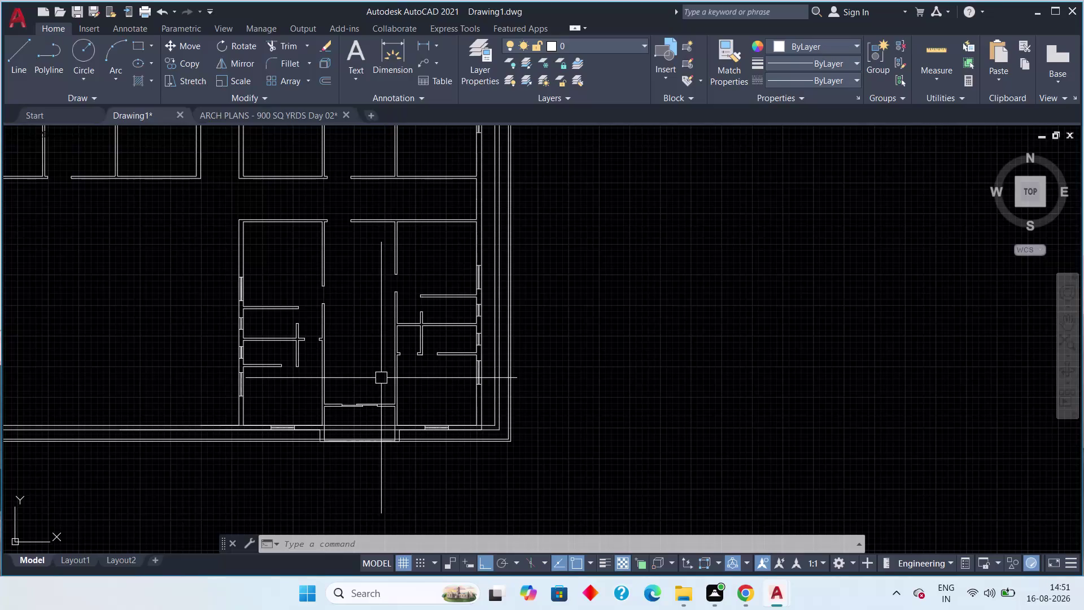
Zoom to the lower apartment walls and erase a horizontal wall line.
scroll(up, 3)
middle_drag(267, 416, 322, 389)
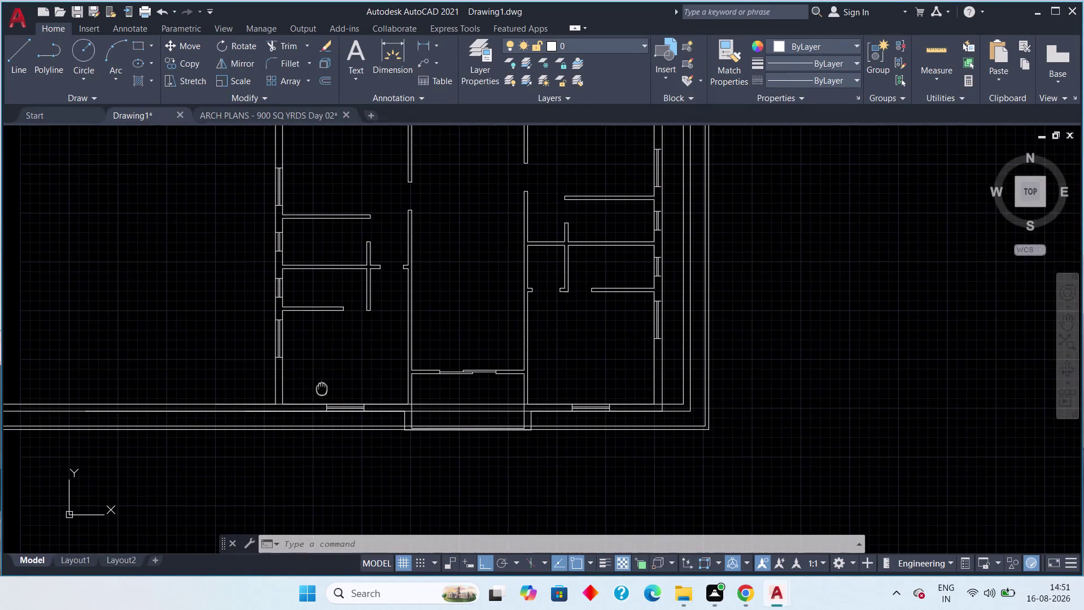
scroll(up, 3)
middle_drag(339, 421, 358, 375)
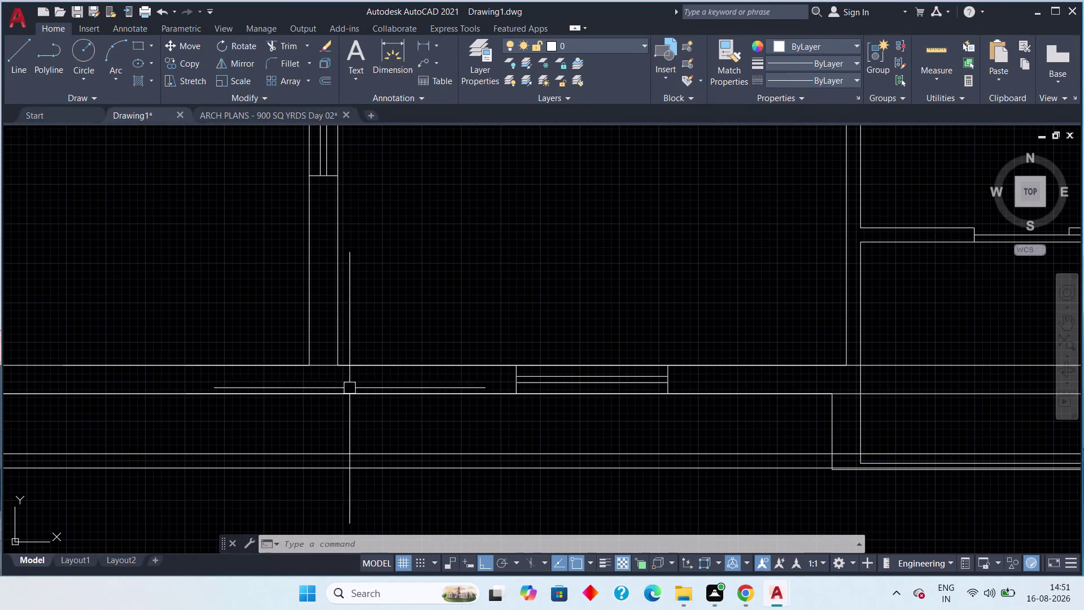
click(347, 400)
click(351, 394)
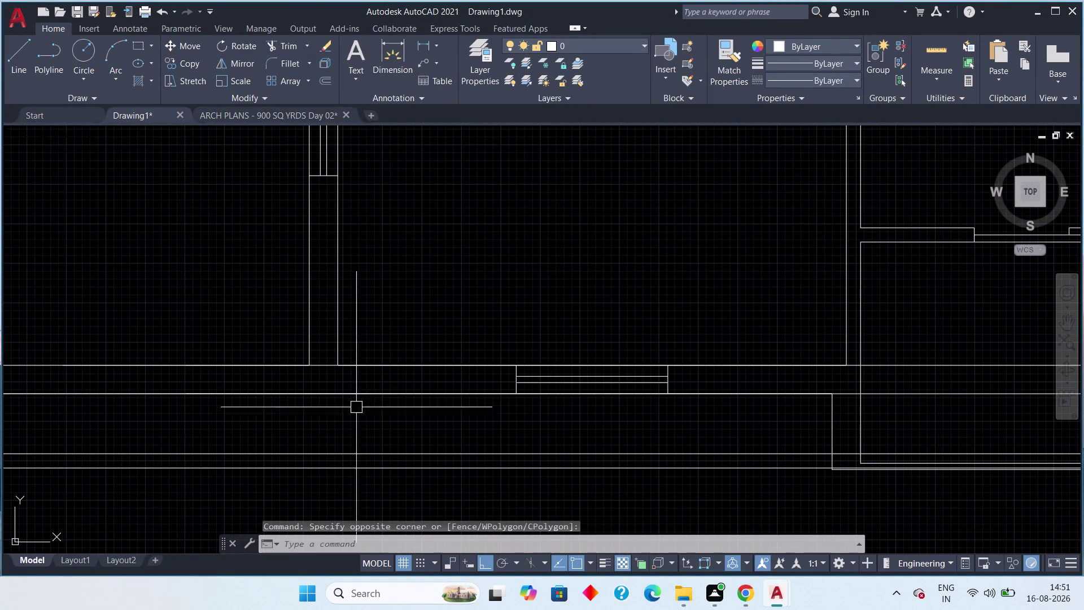
key(Escape)
click(375, 396)
scroll(down, 3)
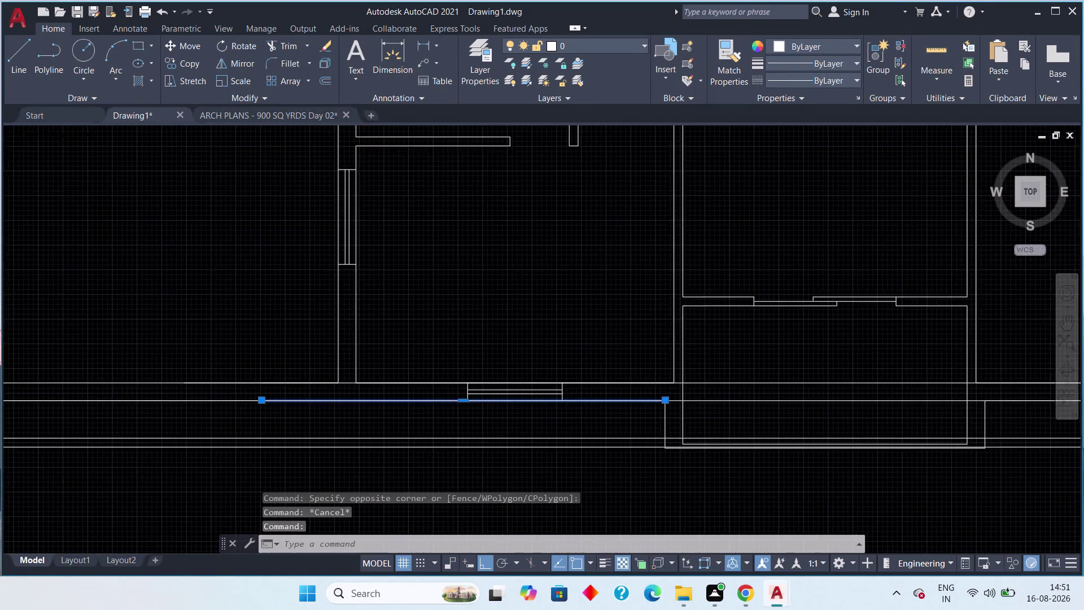
key(Delete)
Erase two more wall lines along the bottom of the plan.
scroll(up, 3)
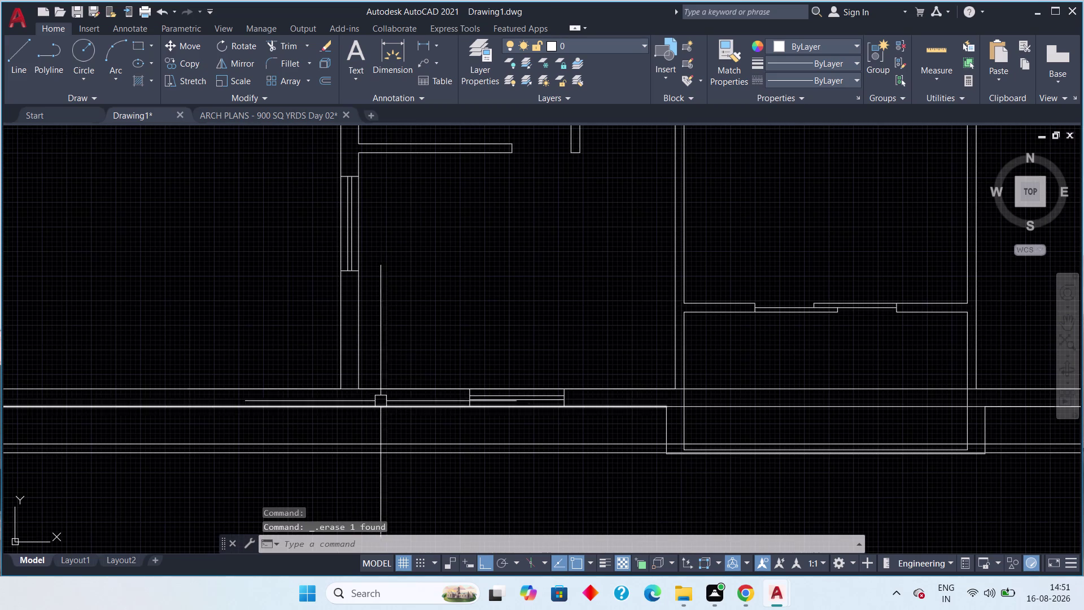
click(391, 390)
key(Delete)
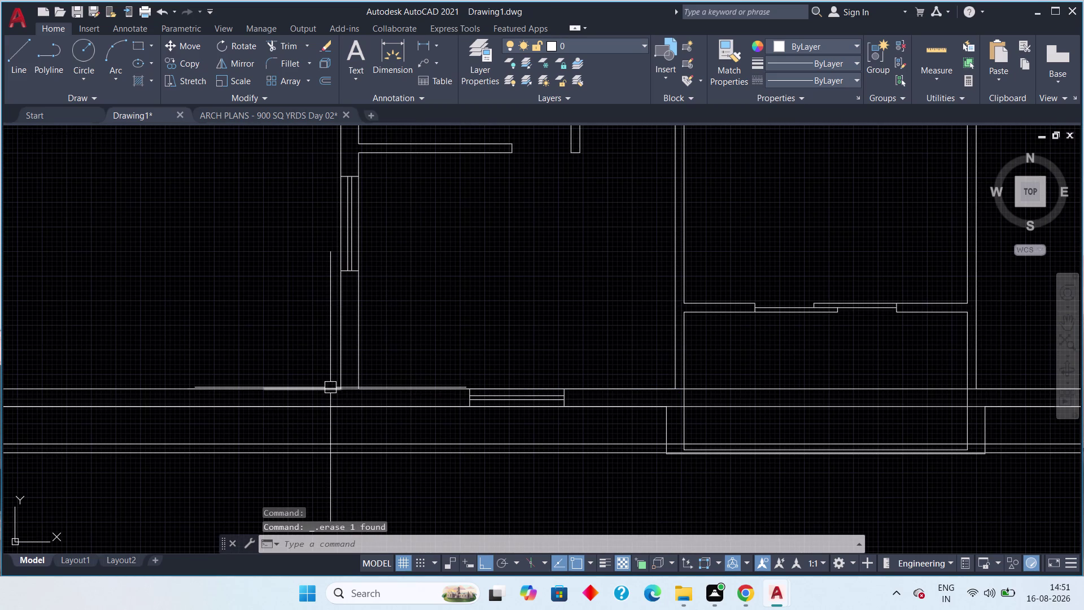
click(330, 387)
key(Delete)
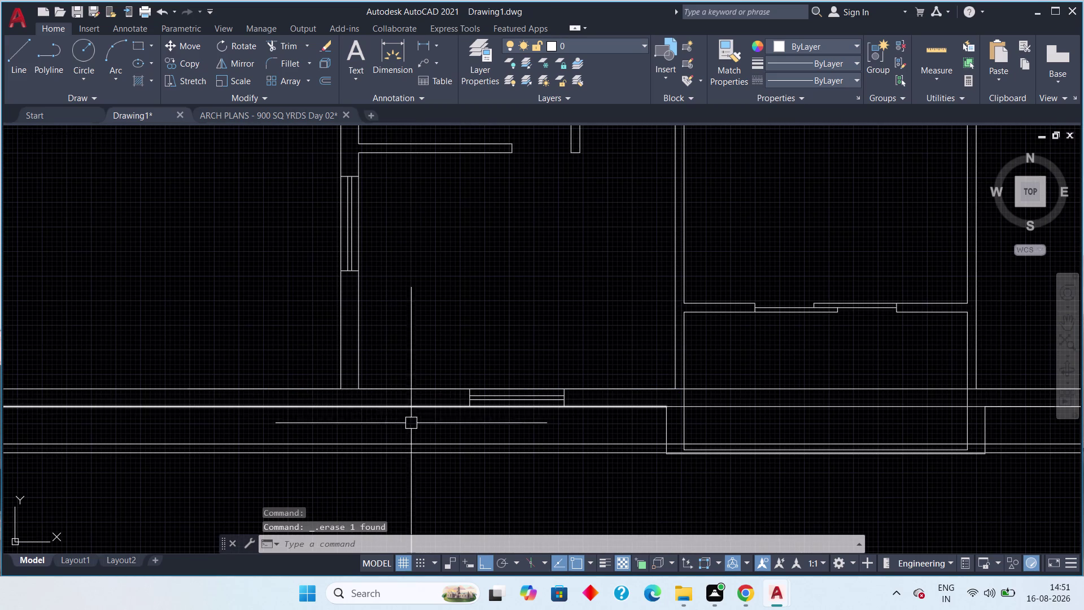
At the entrance recess, erase the long outer wall line, then undo the erasure.
middle_drag(823, 413, 715, 424)
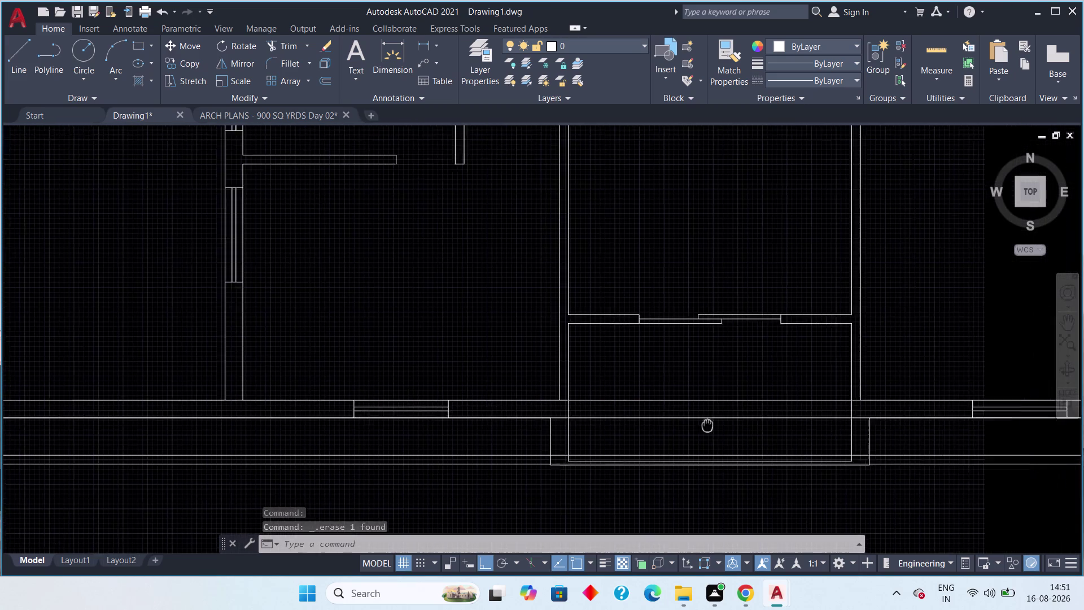
middle_drag(715, 425, 607, 417)
click(603, 409)
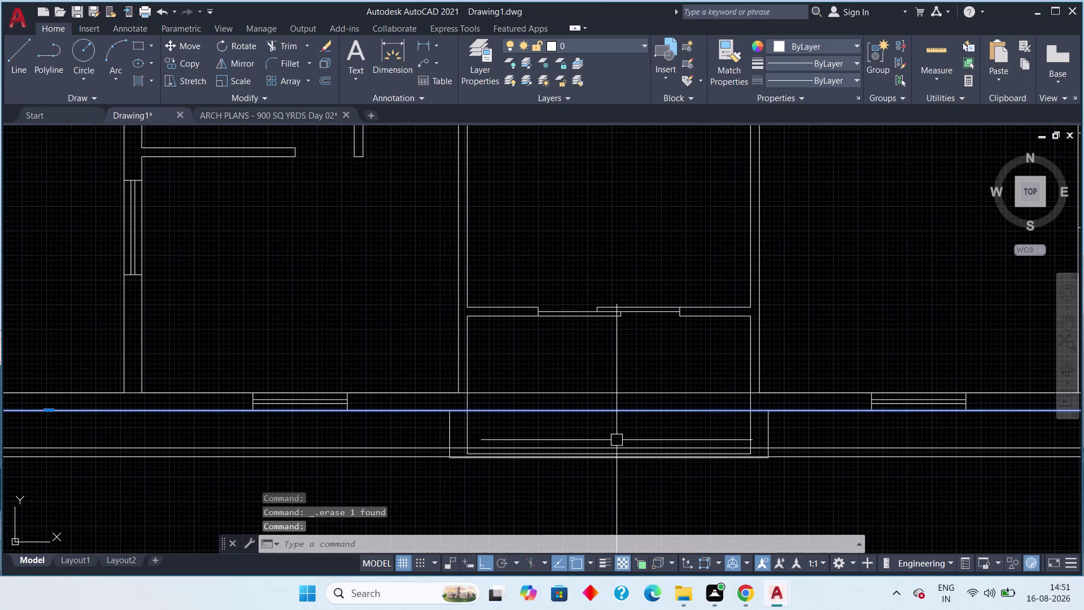
key(Delete)
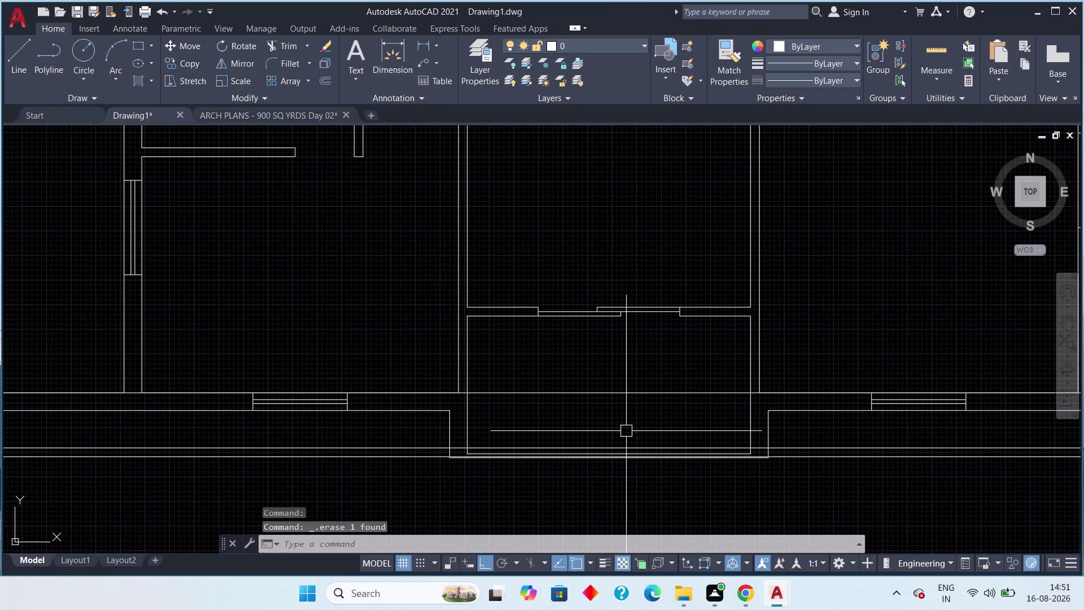
key(ctrl+z)
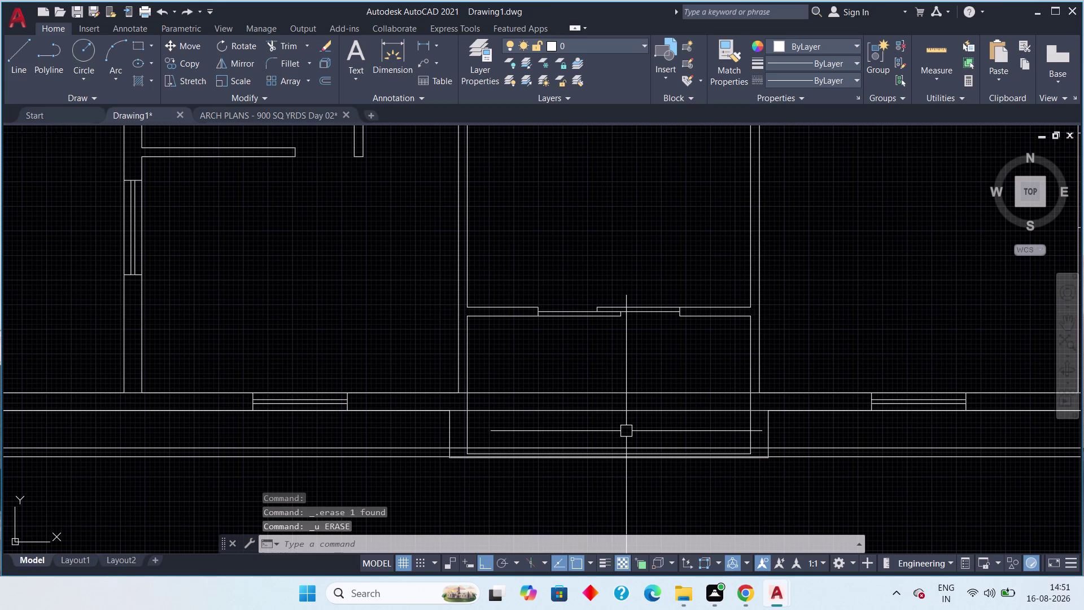
key(Escape)
key(Escape)
Start TR (Trim) and make fence picks across the lower apartment wall corners.
text(tr)
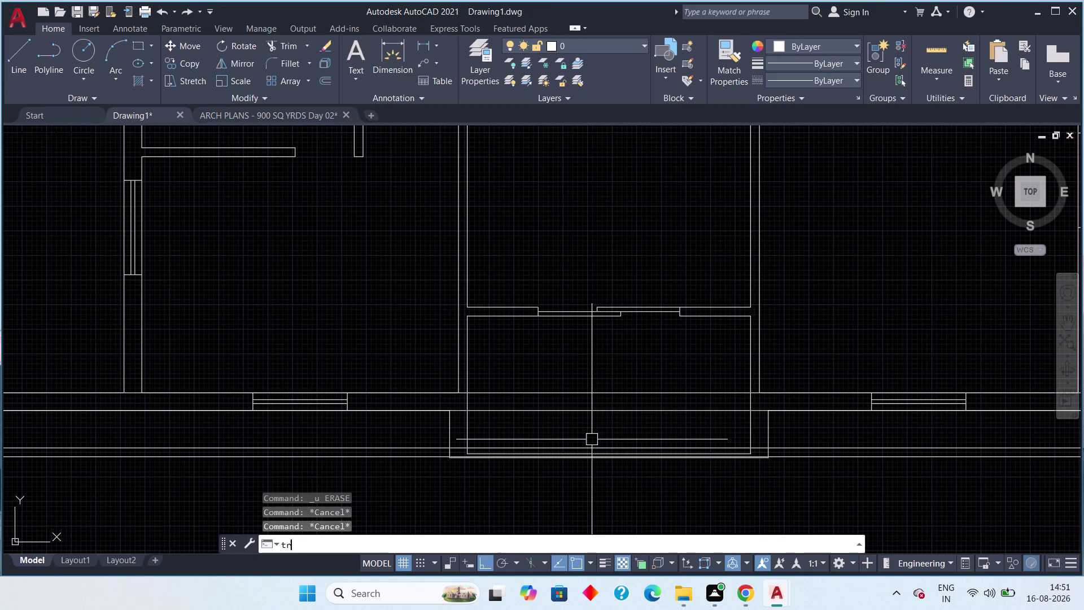
key(space)
click(590, 372)
click(584, 420)
middle_drag(552, 428, 629, 386)
scroll(up, 3)
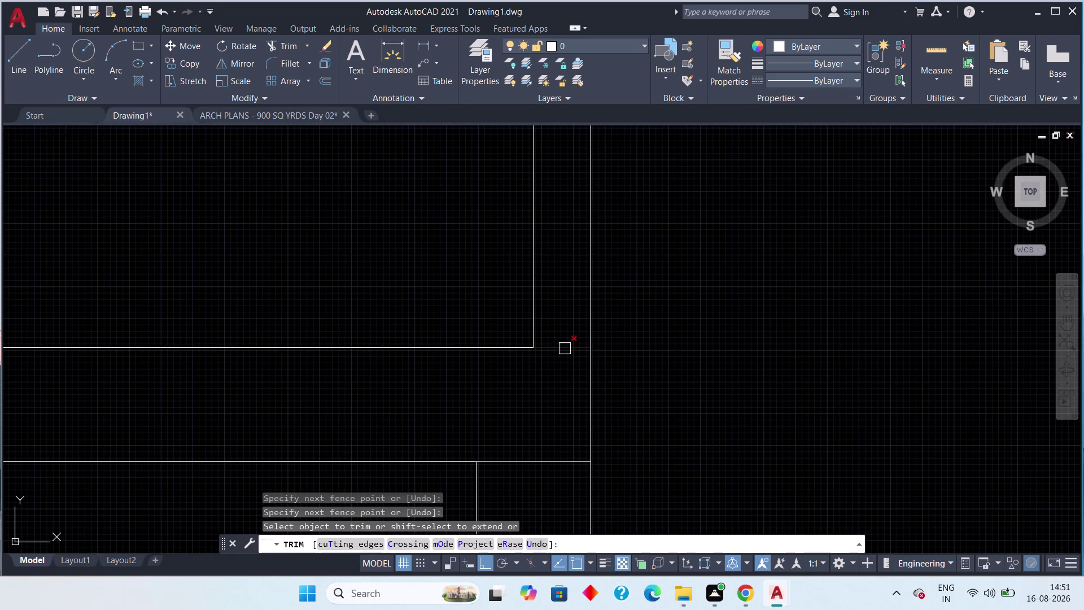
drag(564, 349, 566, 357)
click(538, 463)
scroll(down, 3)
middle_drag(621, 449, 599, 424)
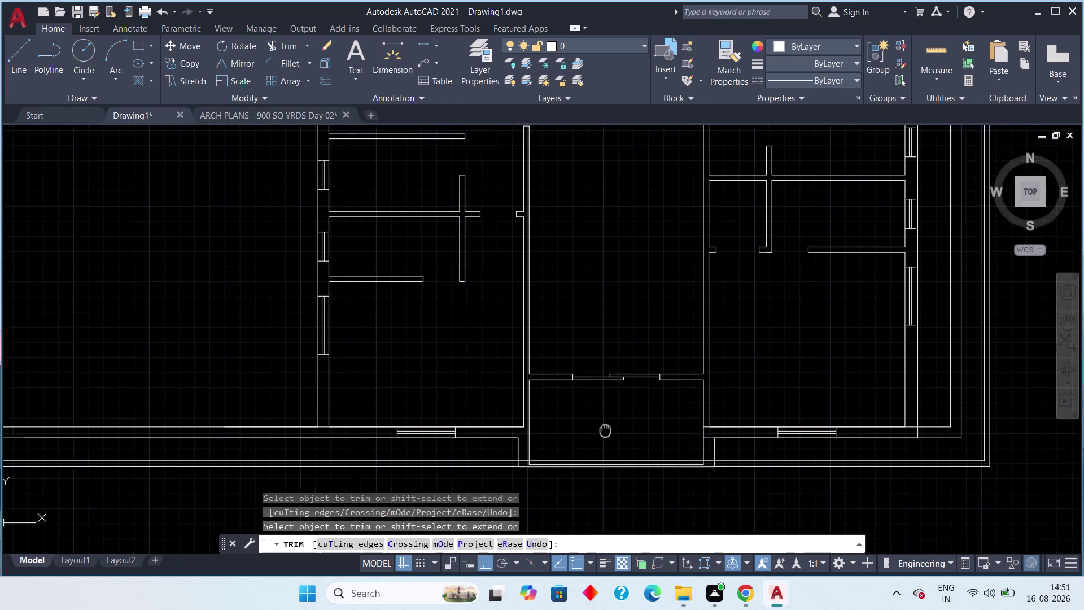
middle_drag(599, 424, 508, 348)
scroll(up, 3)
click(635, 333)
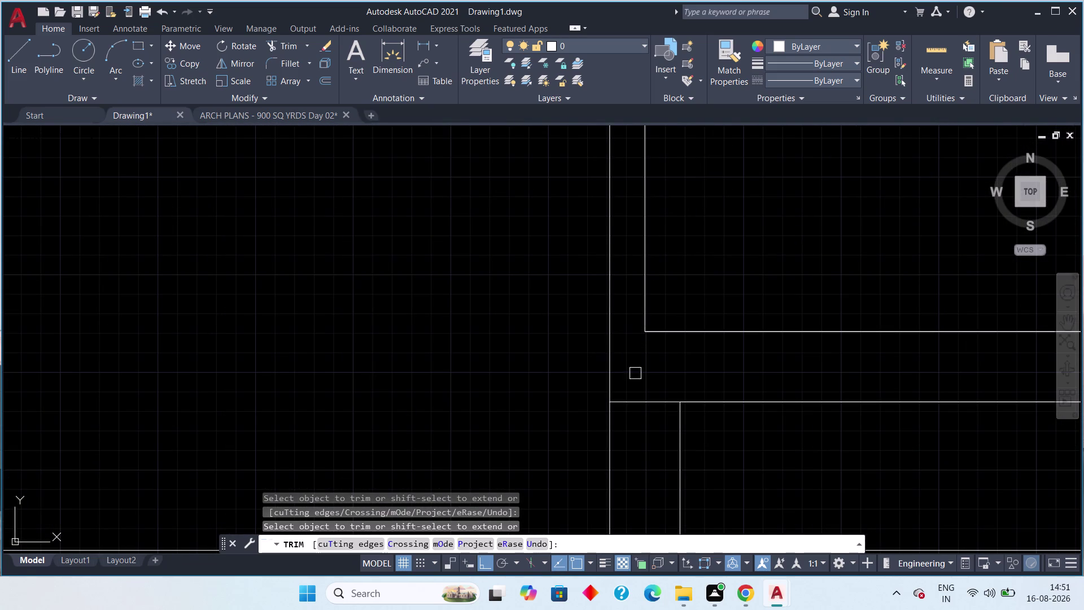
click(637, 402)
scroll(down, 3)
Zoom out over the whole floor plan outline and make one more trim pick.
middle_drag(575, 384, 576, 403)
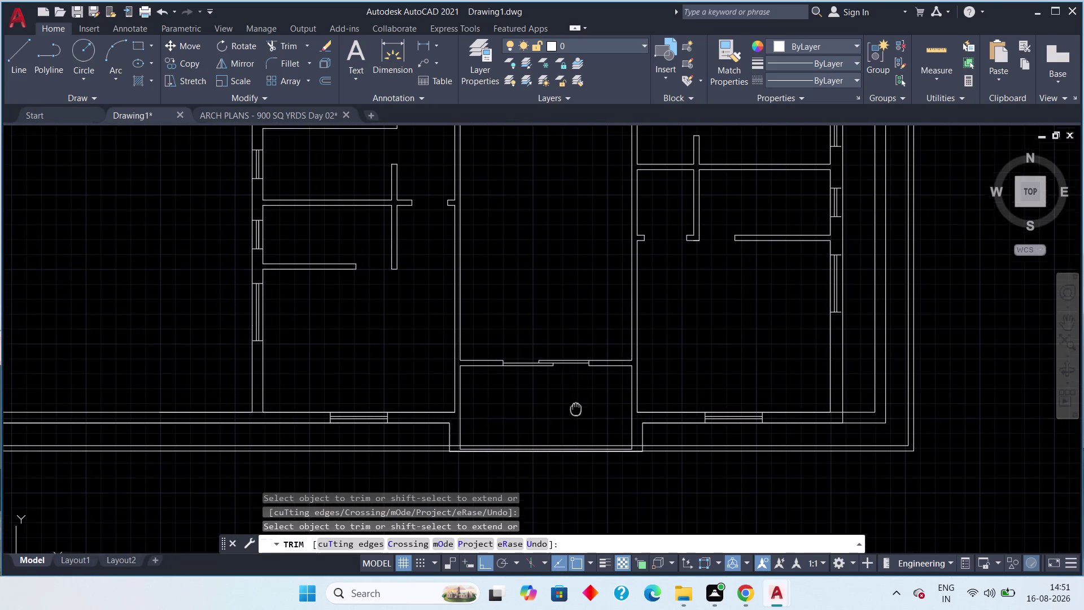
middle_drag(576, 402, 578, 421)
scroll(down, 3)
scroll(down, 3)
middle_drag(559, 246, 559, 418)
scroll(down, 3)
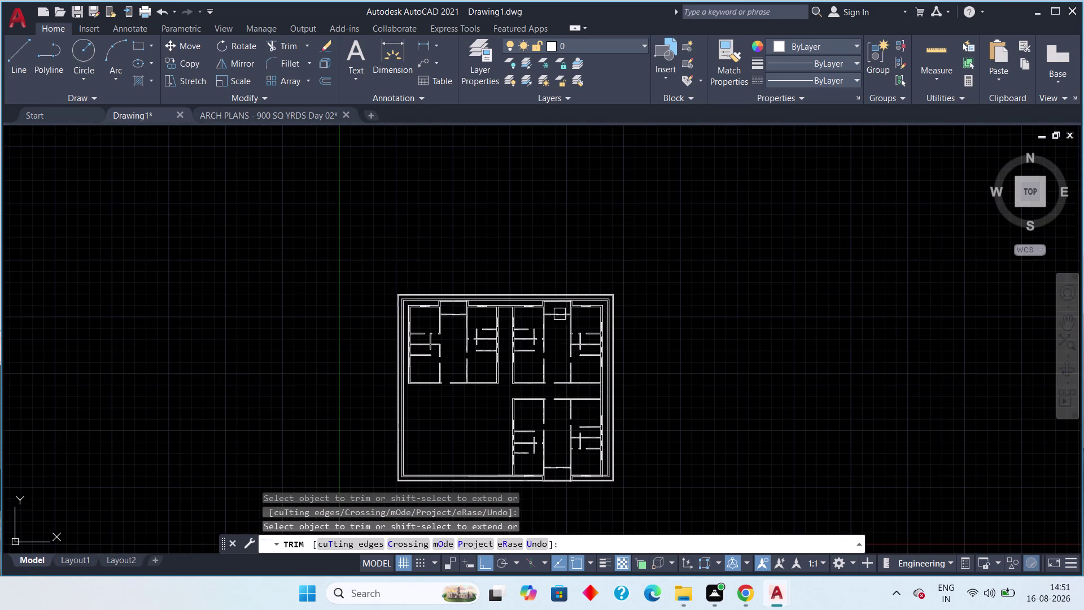
scroll(up, 3)
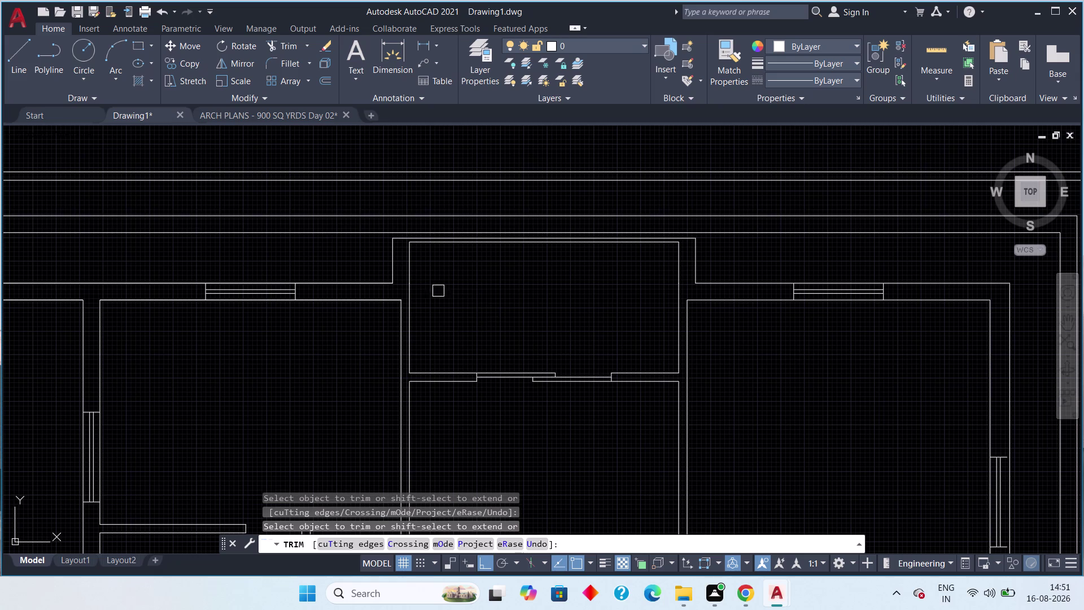
scroll(down, 3)
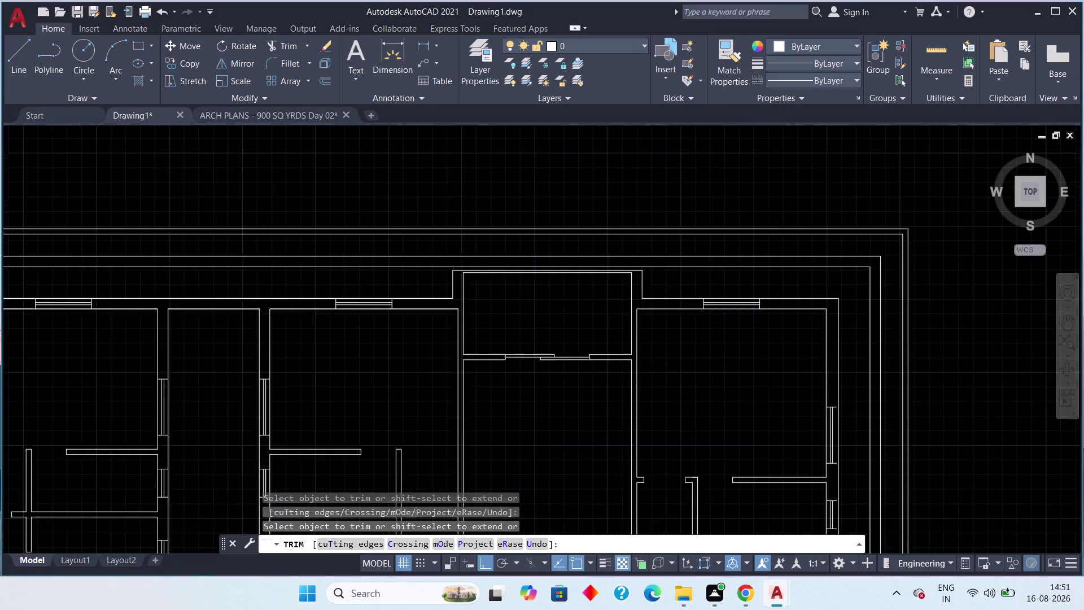
scroll(down, 3)
middle_drag(554, 398, 561, 225)
middle_drag(562, 373, 574, 372)
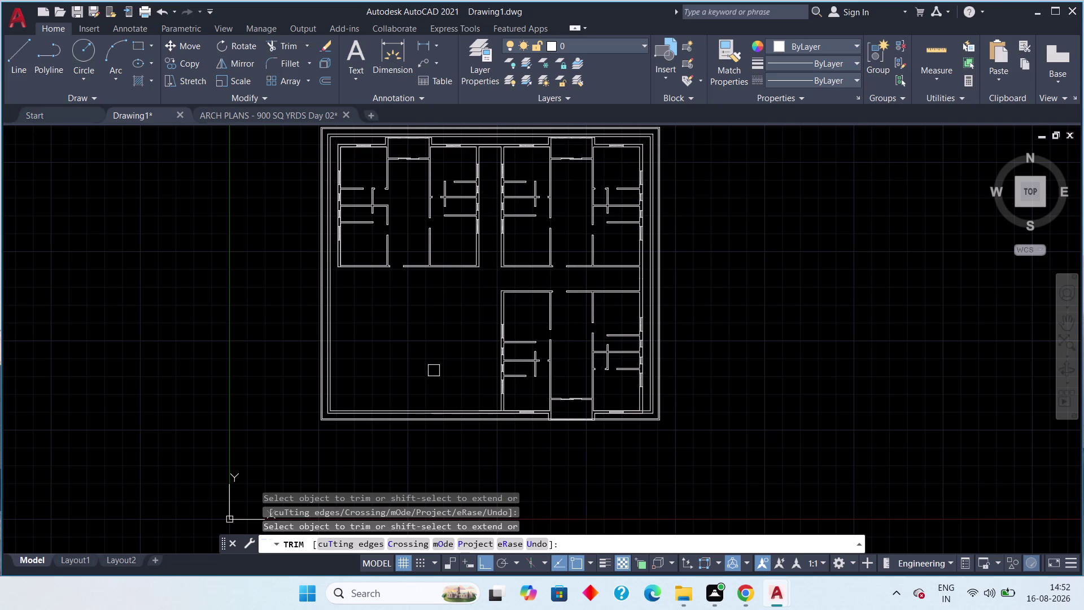
scroll(up, 3)
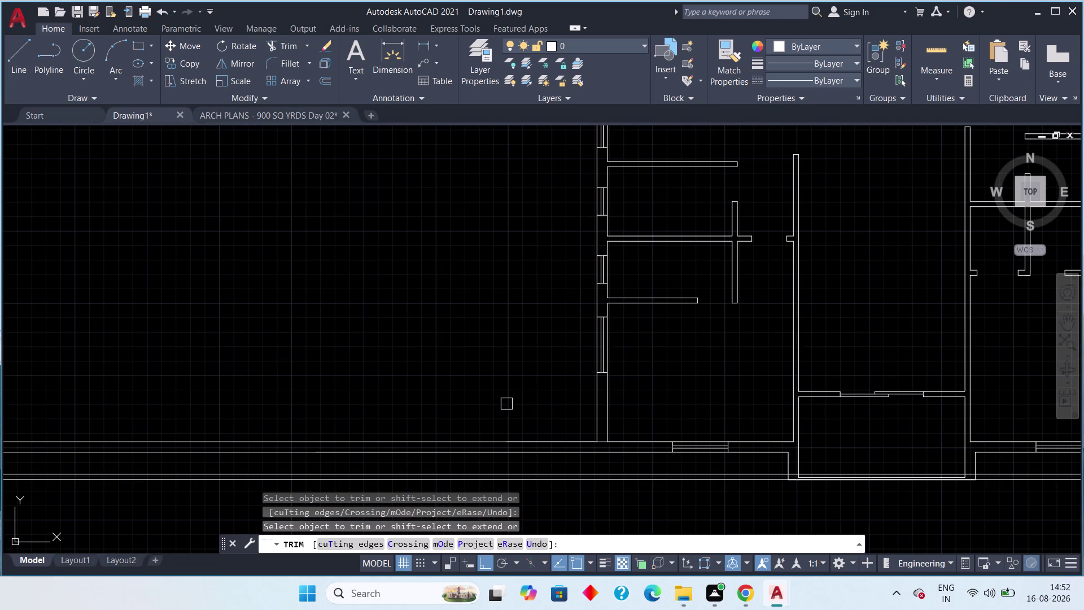
click(533, 443)
scroll(down, 3)
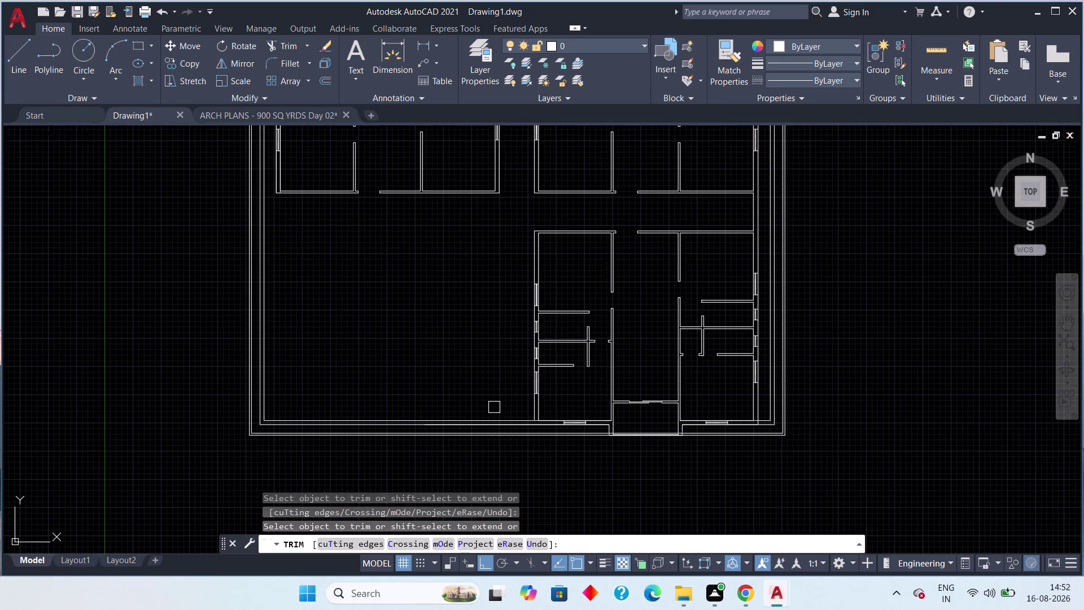
Cancel the trim with no lines cut, recenter the plan, and show ARCH PLANS.
key(Escape)
key(Escape)
middle_drag(501, 398, 551, 404)
middle_drag(561, 417, 572, 444)
scroll(down, 3)
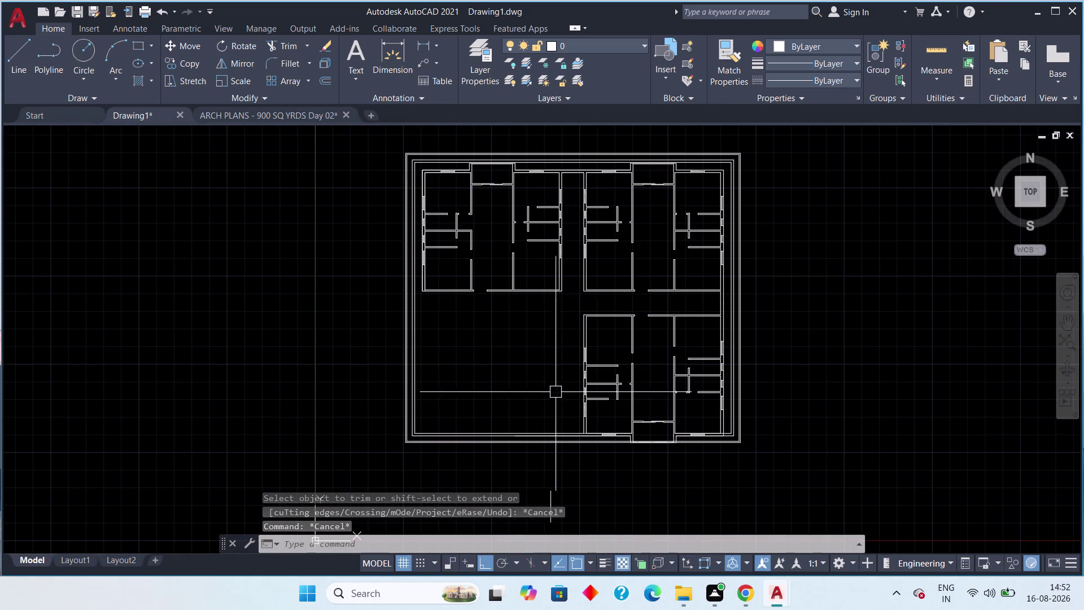
click(247, 116)
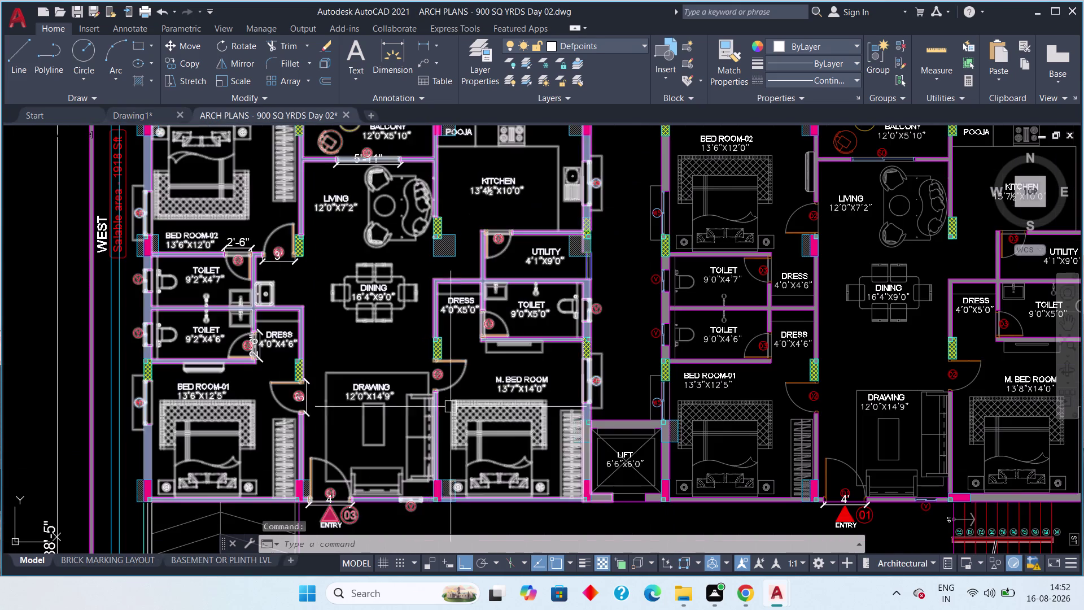
Pan the ARCH PLANS view to the ground floor main entrance, then go back to Drawing1.
scroll(down, 3)
middle_drag(492, 414, 501, 244)
middle_drag(530, 471, 536, 462)
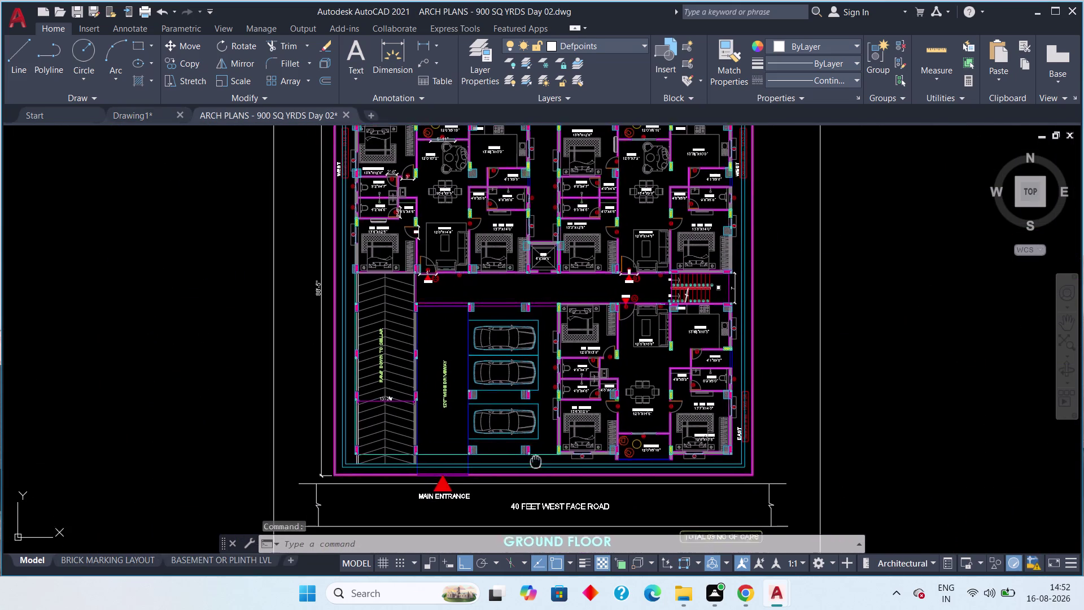
middle_drag(536, 461, 541, 431)
scroll(up, 3)
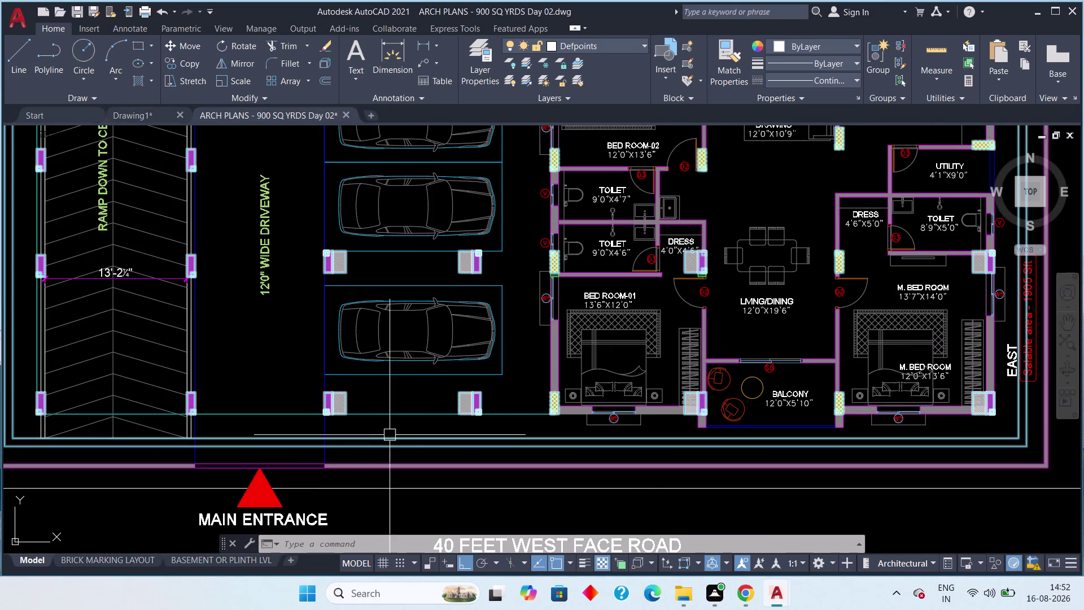
click(127, 113)
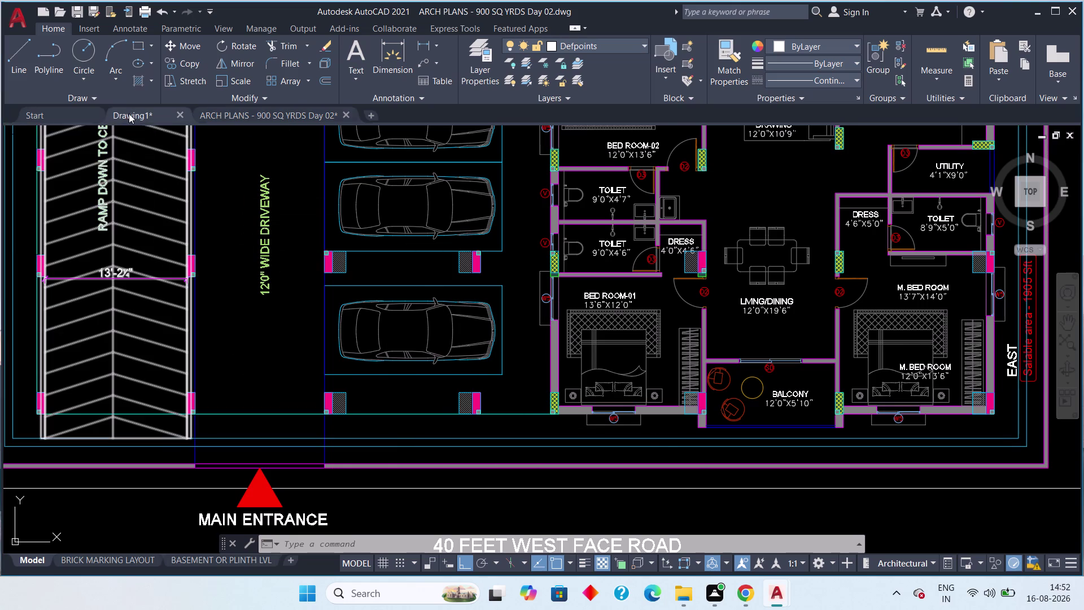
scroll(up, 3)
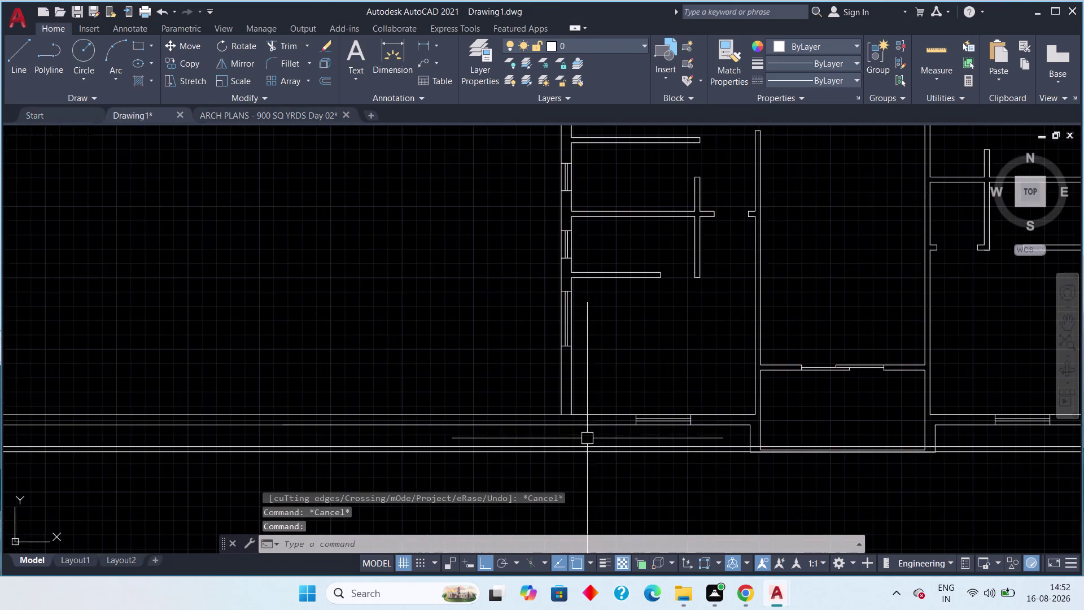
Grab a vertical wall line's end grip near the entry, then cancel the stretch.
scroll(up, 3)
click(549, 380)
click(545, 400)
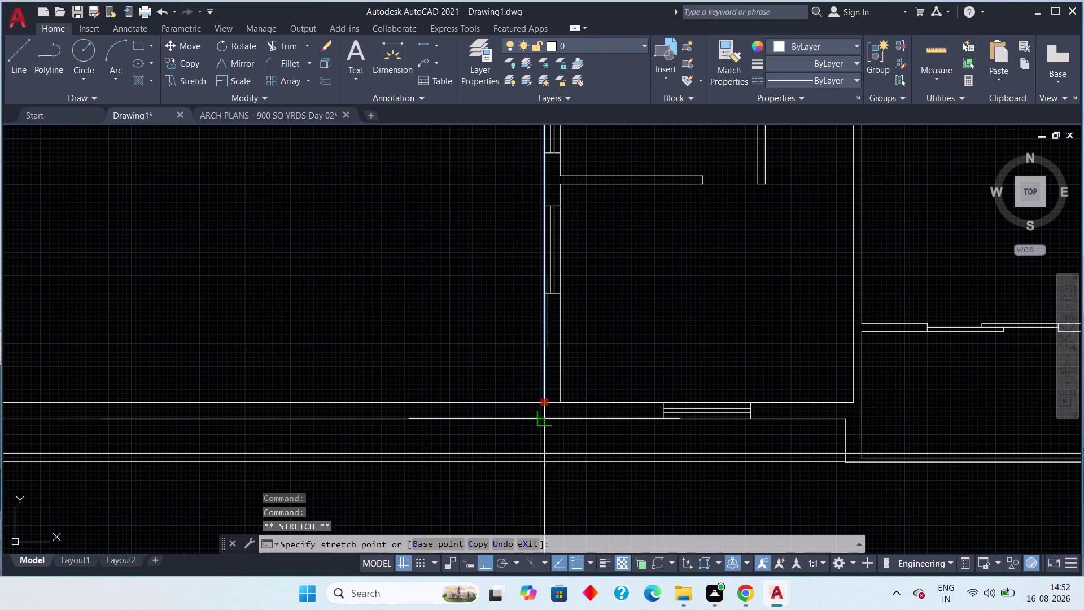
click(547, 419)
key(Escape)
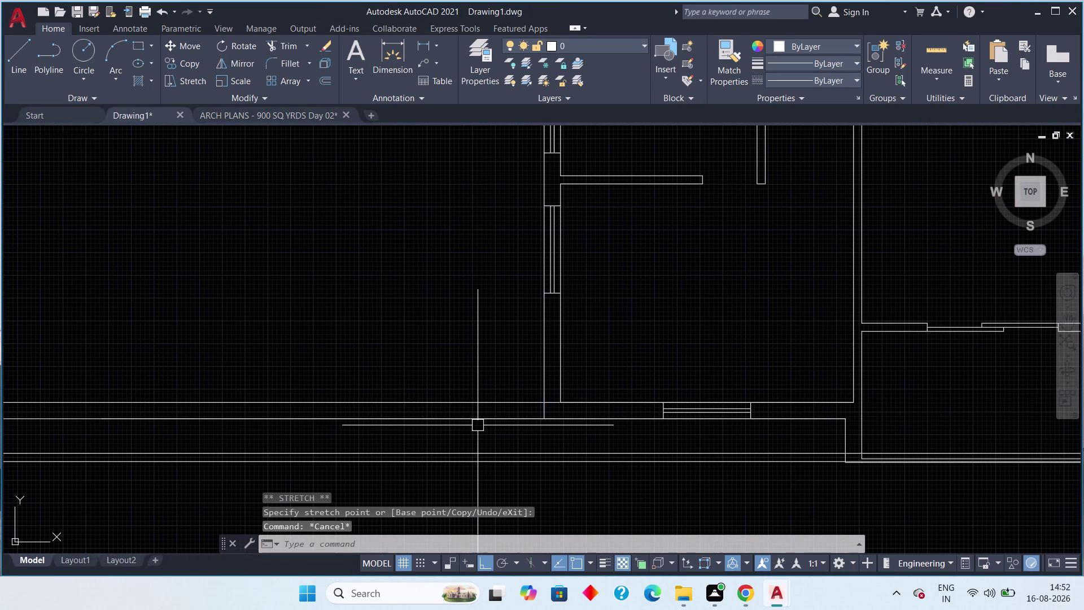
Run TR with a fence across the entry wall lines, then cancel the trim.
key(t)
key(r)
key(space)
drag(458, 382, 458, 387)
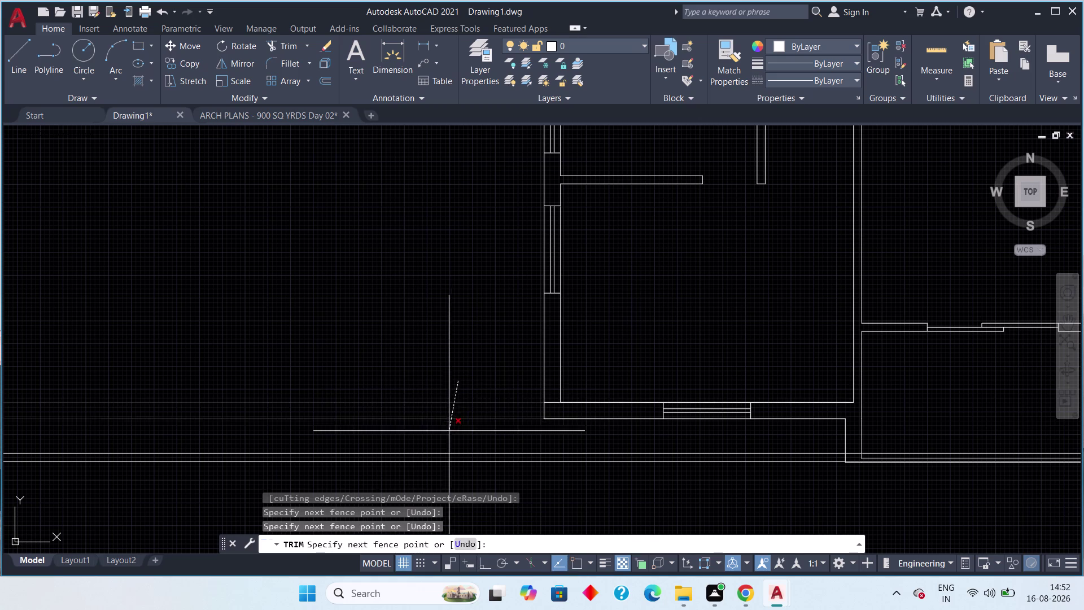
click(448, 432)
scroll(down, 3)
middle_drag(390, 367, 525, 442)
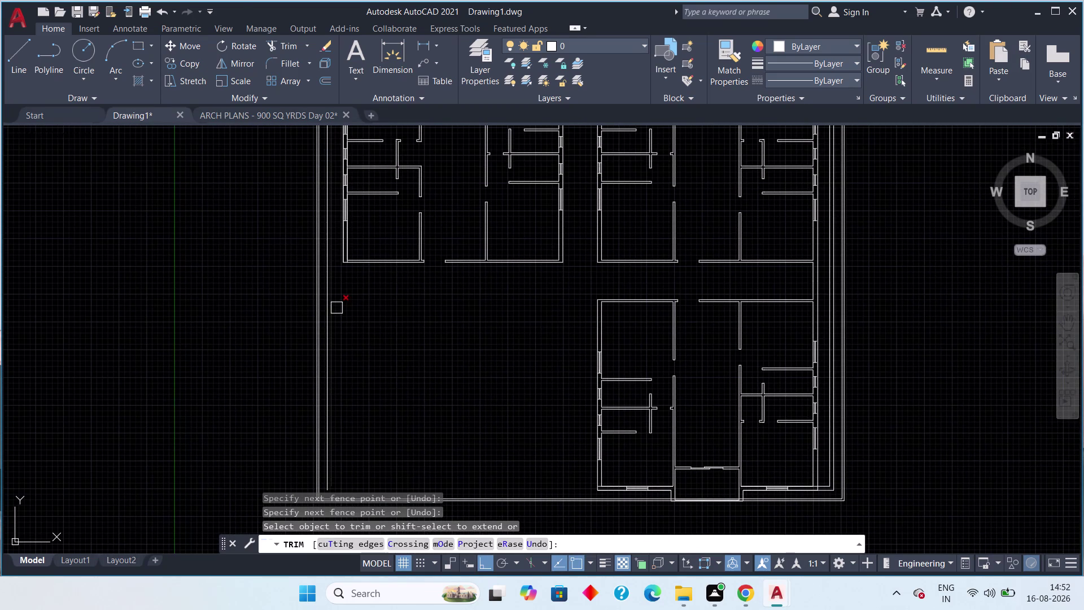
middle_drag(388, 320, 406, 429)
scroll(down, 3)
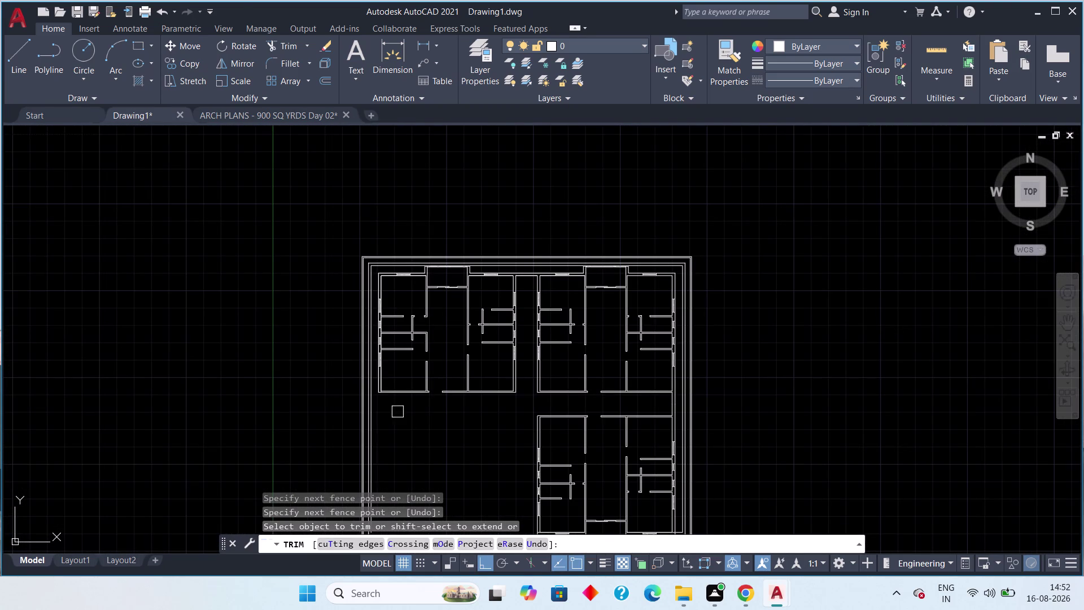
key(Escape)
key(Escape)
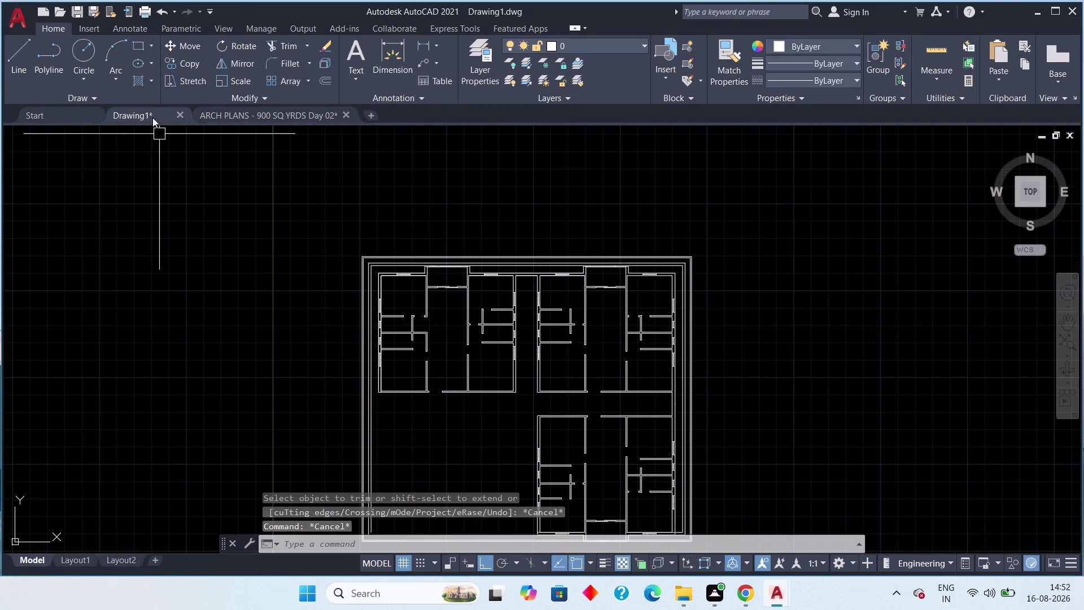
View the entry rooms on ARCH PLANS, then return to Drawing1.
click(222, 116)
scroll(down, 3)
middle_drag(165, 287, 201, 357)
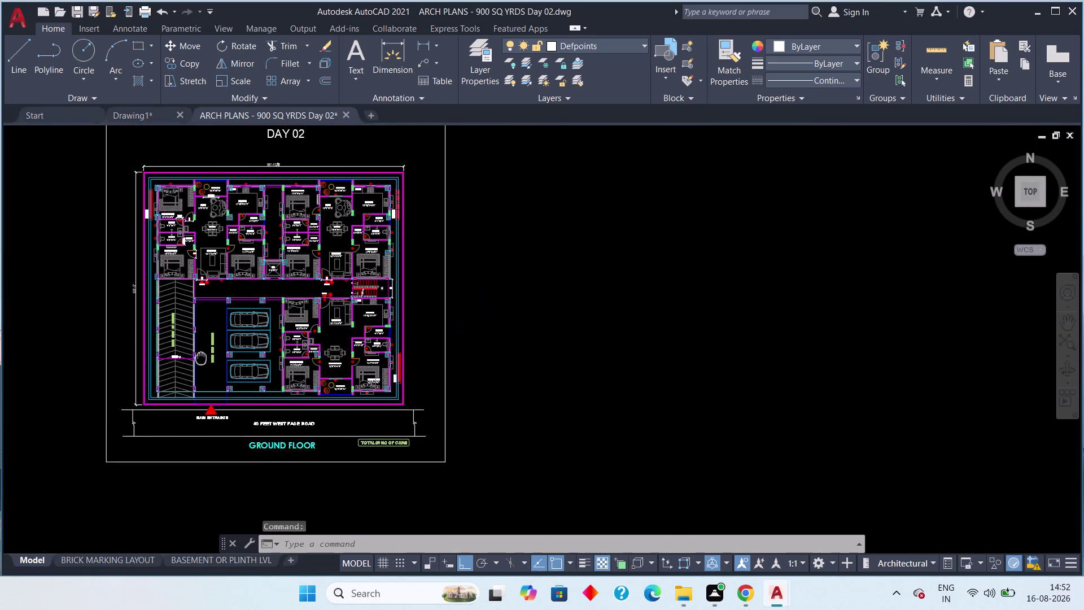
middle_drag(200, 357, 203, 362)
scroll(up, 3)
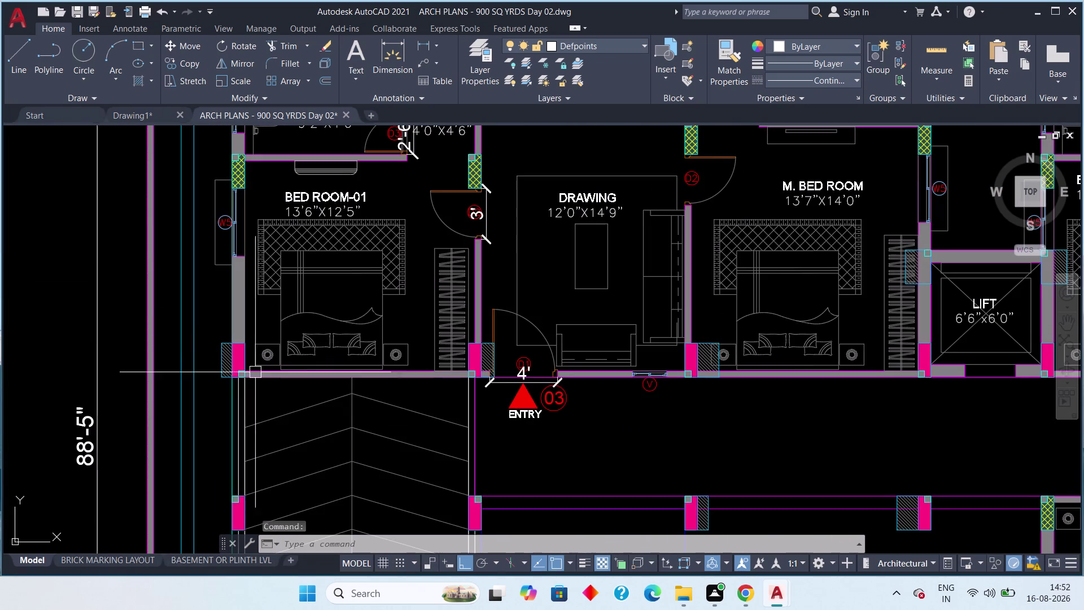
click(135, 114)
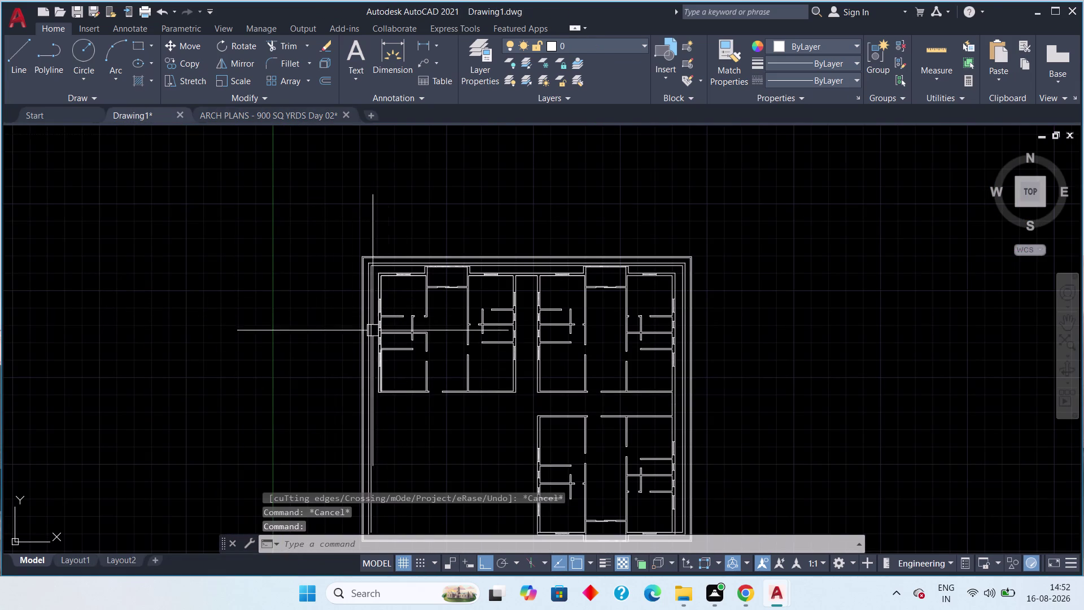
Zoom in and grab a corner wall line's grip, then cancel the stretch.
scroll(up, 3)
scroll(up, 3)
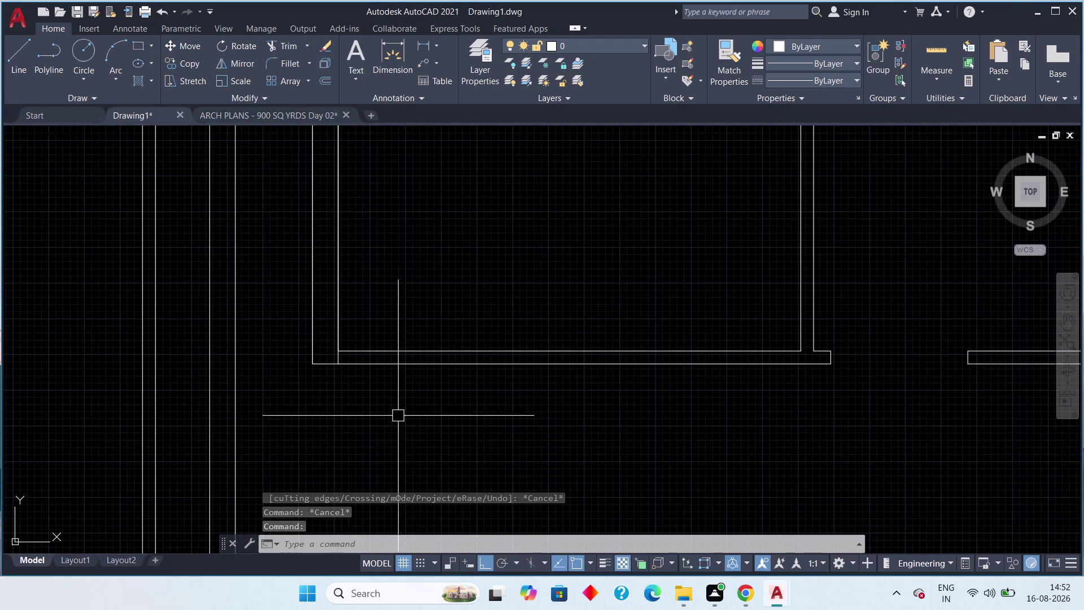
scroll(up, 3)
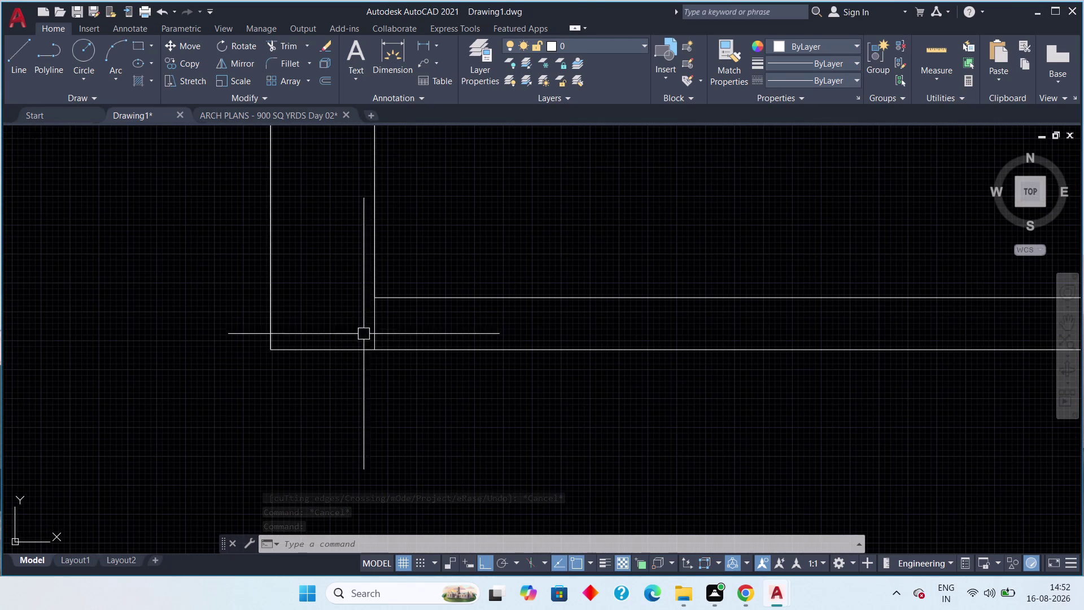
click(373, 323)
click(372, 350)
click(371, 296)
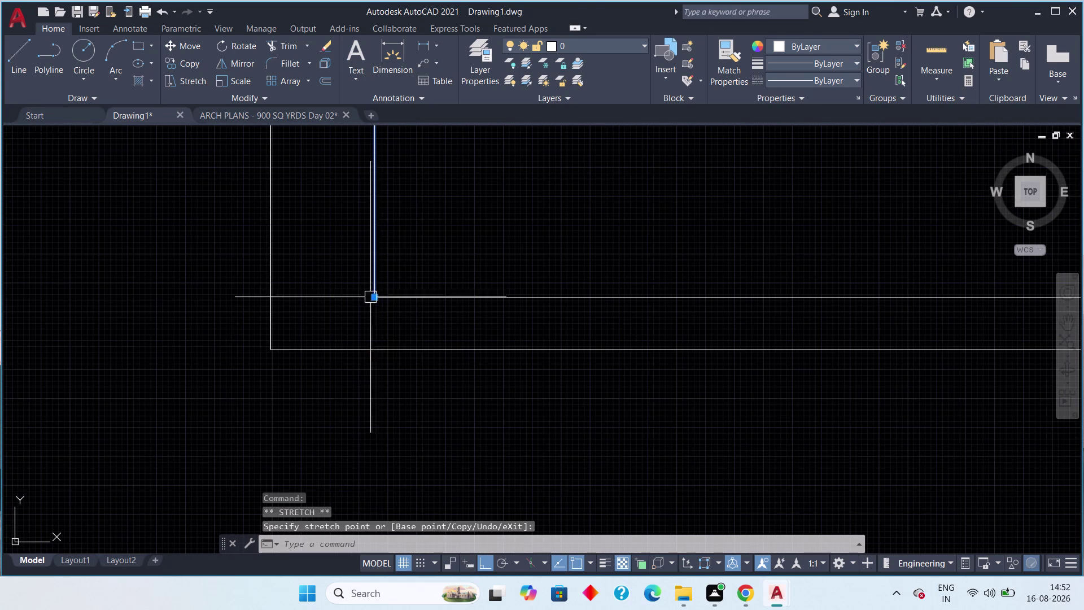
scroll(down, 3)
key(Escape)
Zoom out to the whole floor plan and switch to ARCH PLANS.
middle_drag(328, 371, 403, 348)
scroll(down, 3)
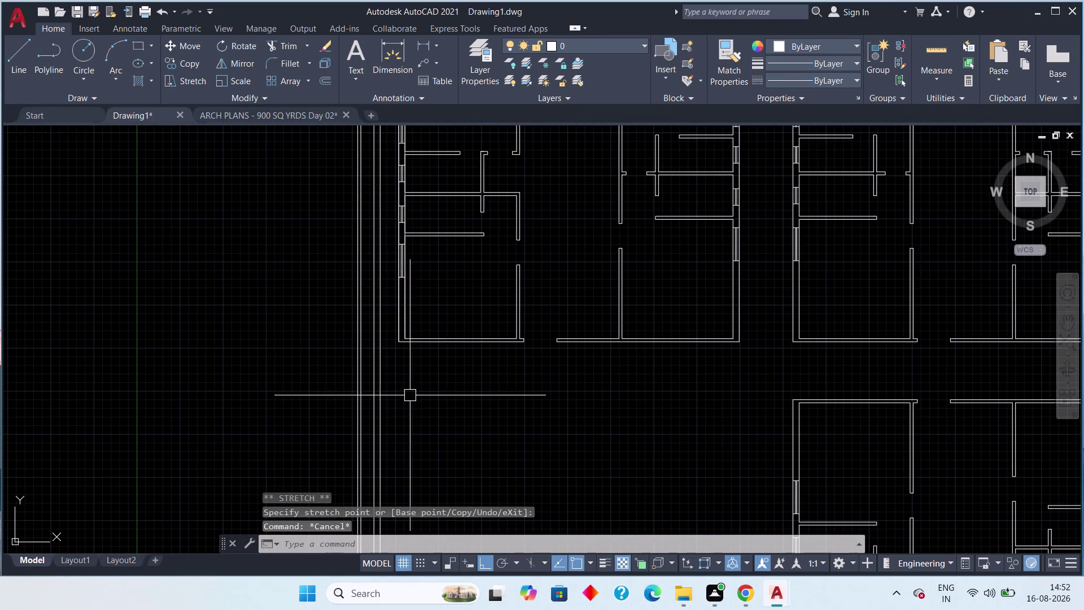
scroll(down, 3)
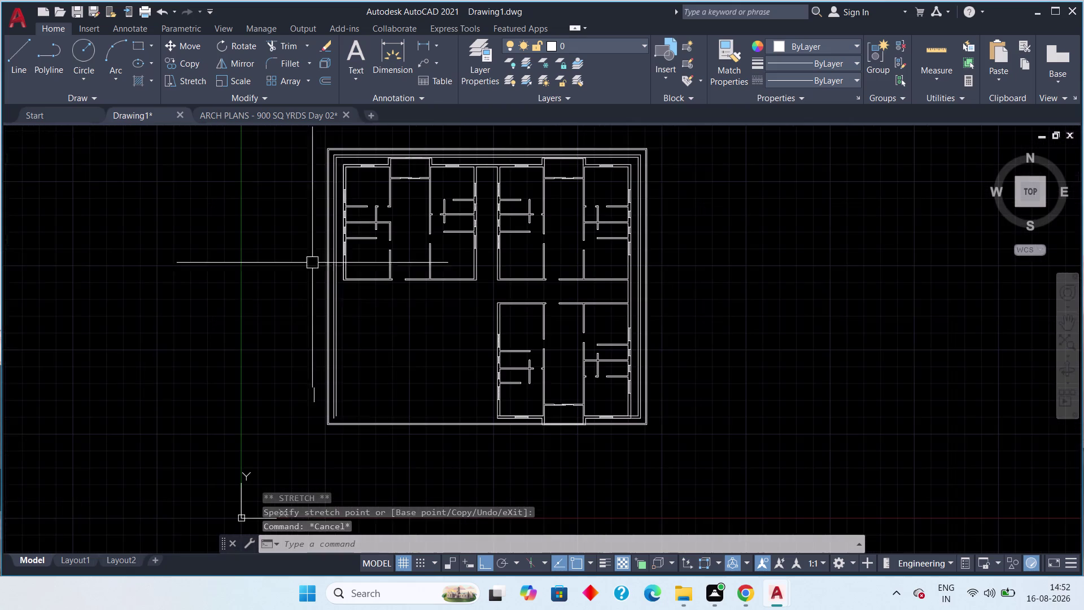
middle_drag(367, 364, 371, 332)
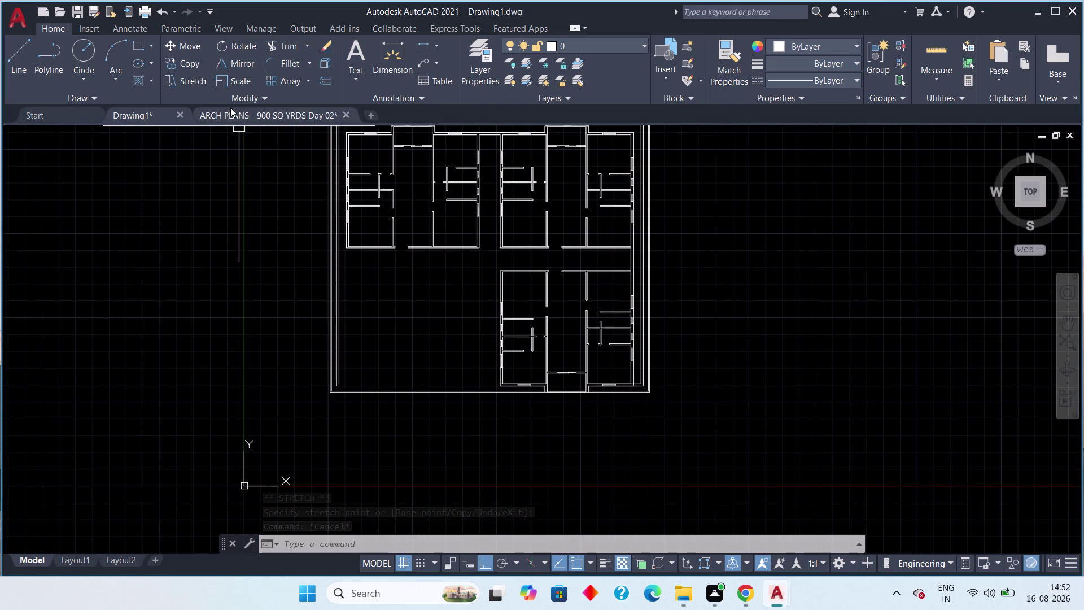
click(231, 112)
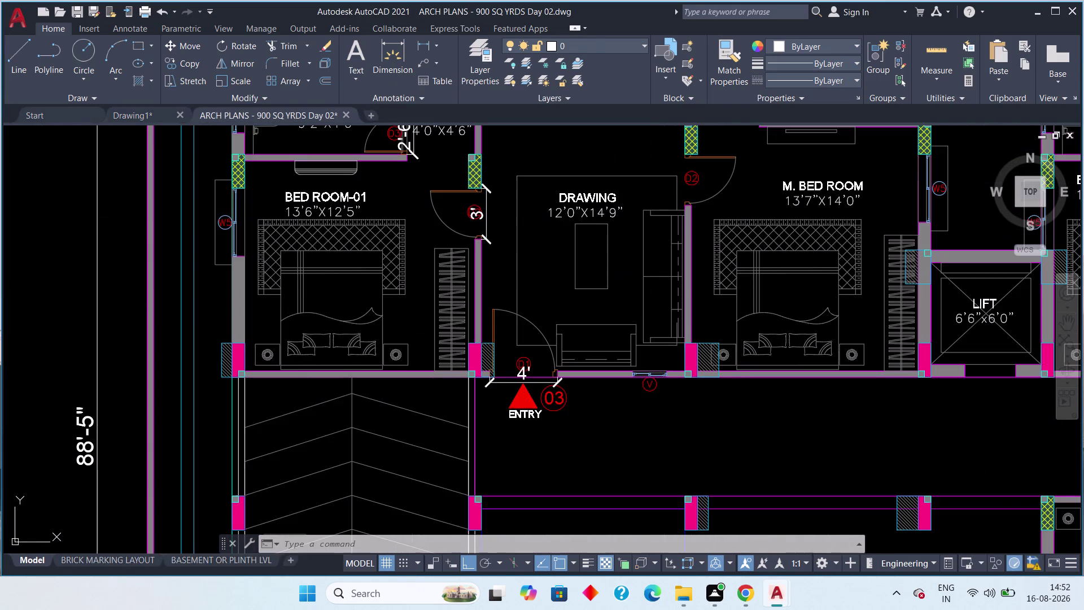
Pan to the reference plan's main entrance, zoom out to the ground floor, and return to Drawing1.
middle_drag(326, 382, 310, 212)
scroll(down, 3)
scroll(up, 3)
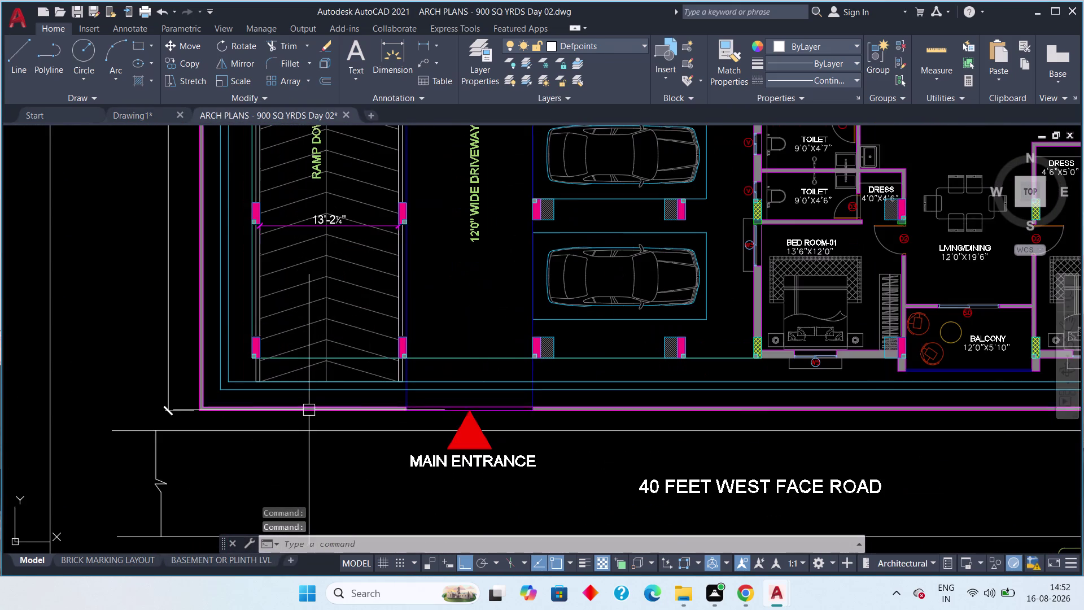
scroll(down, 3)
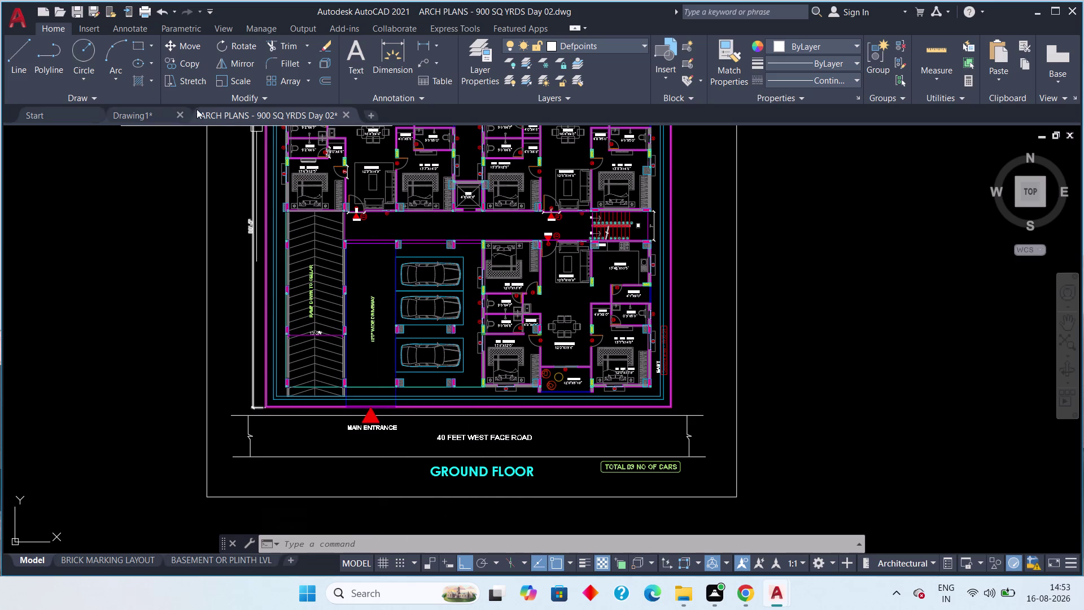
click(144, 110)
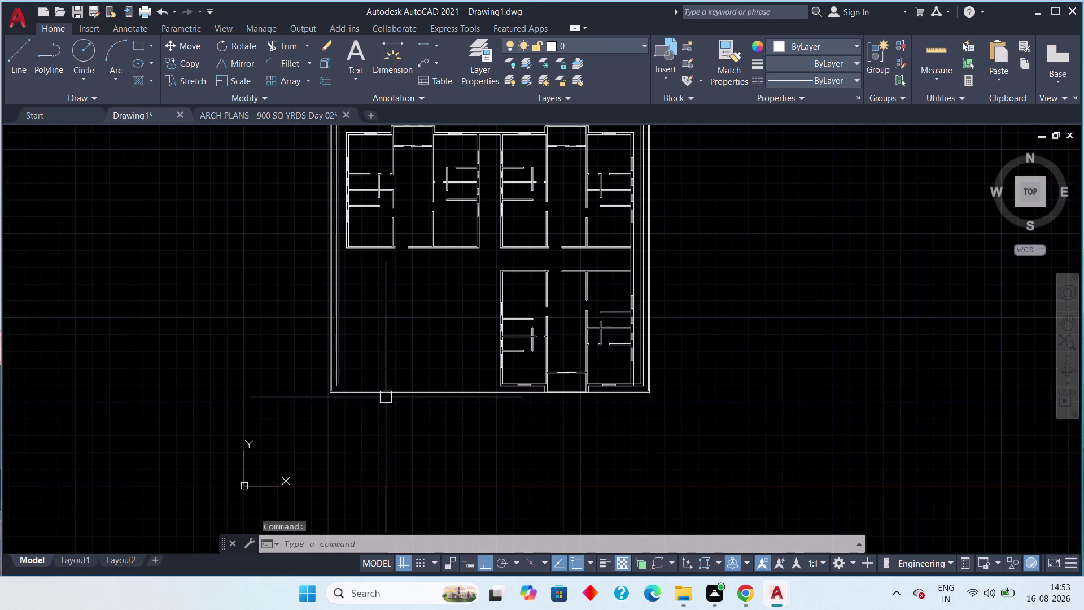
scroll(up, 3)
middle_drag(394, 385, 360, 370)
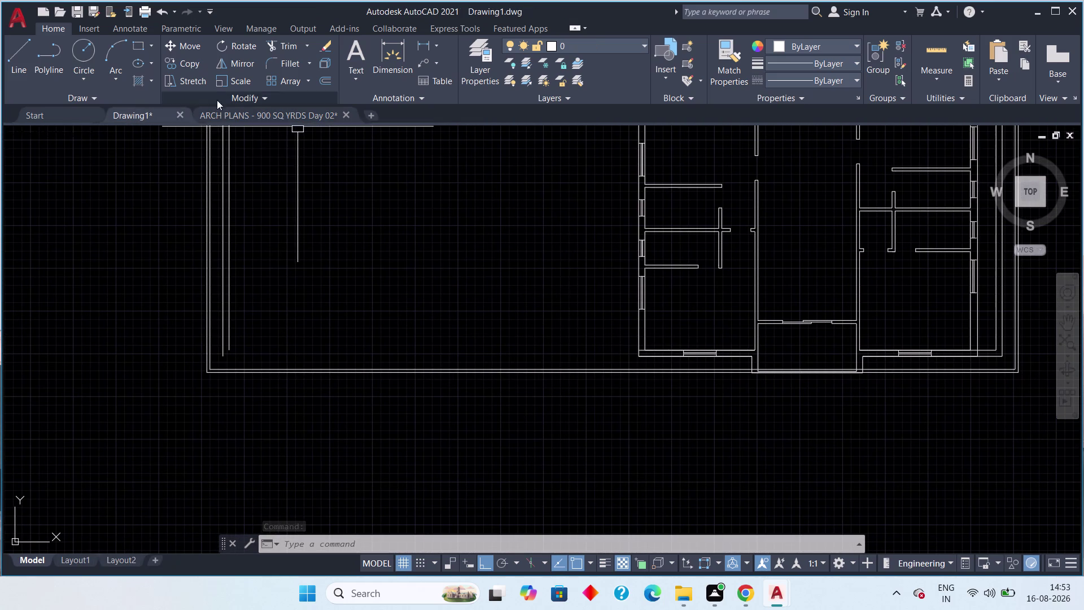
scroll(up, 3)
middle_drag(624, 376, 705, 265)
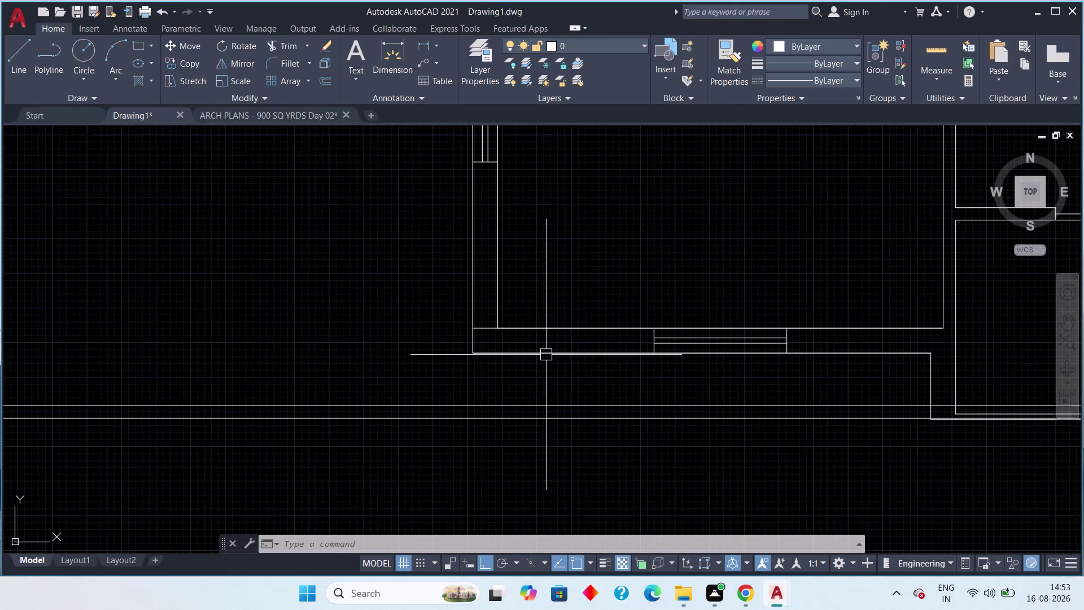
click(539, 352)
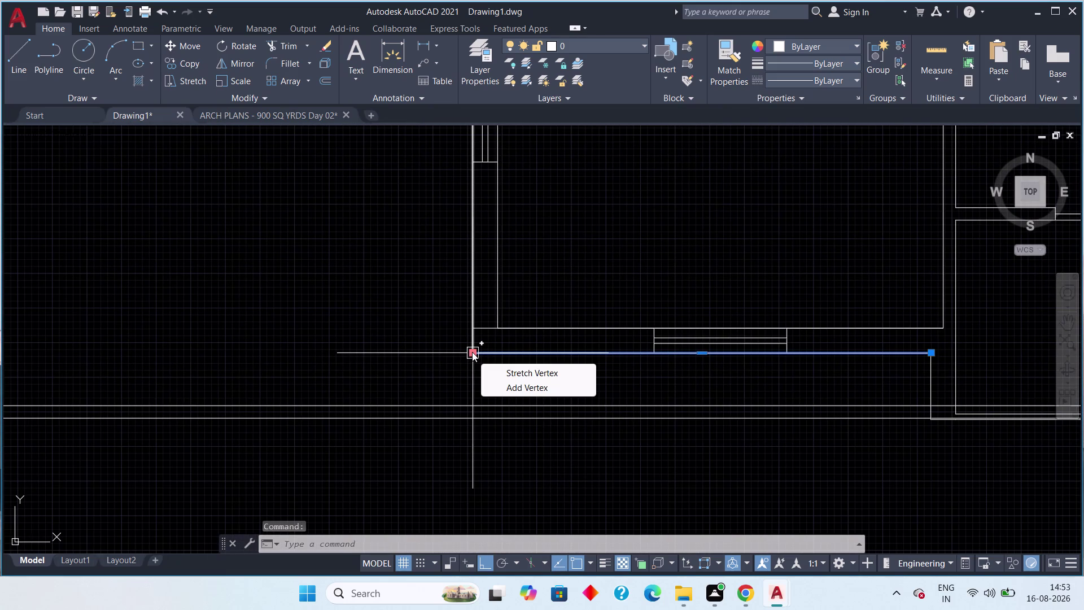
scroll(down, 3)
scroll(down, 3)
middle_drag(401, 339, 413, 355)
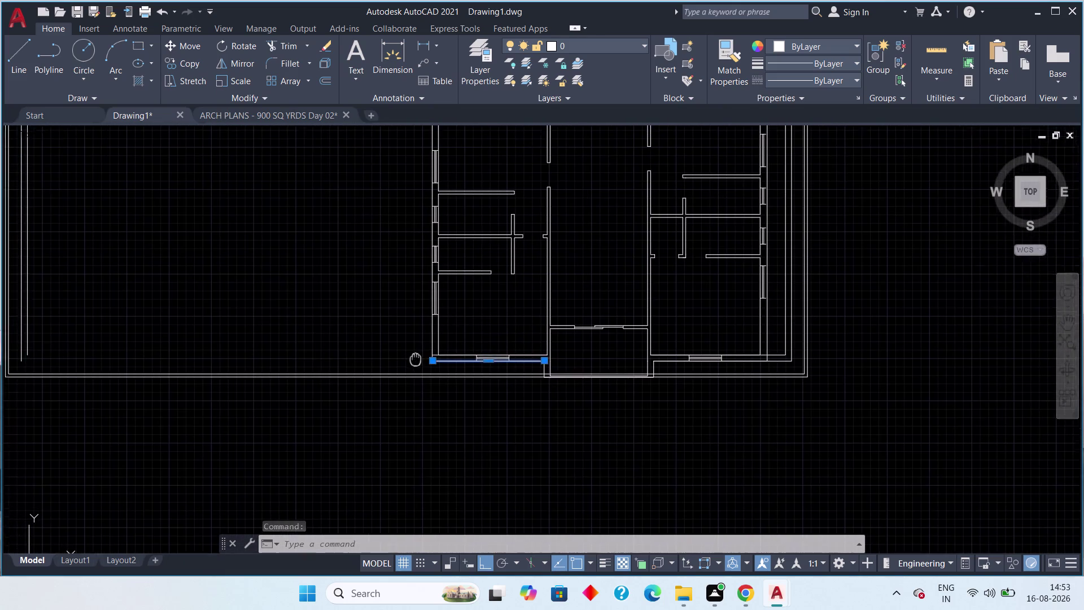
middle_drag(413, 355, 447, 397)
scroll(down, 3)
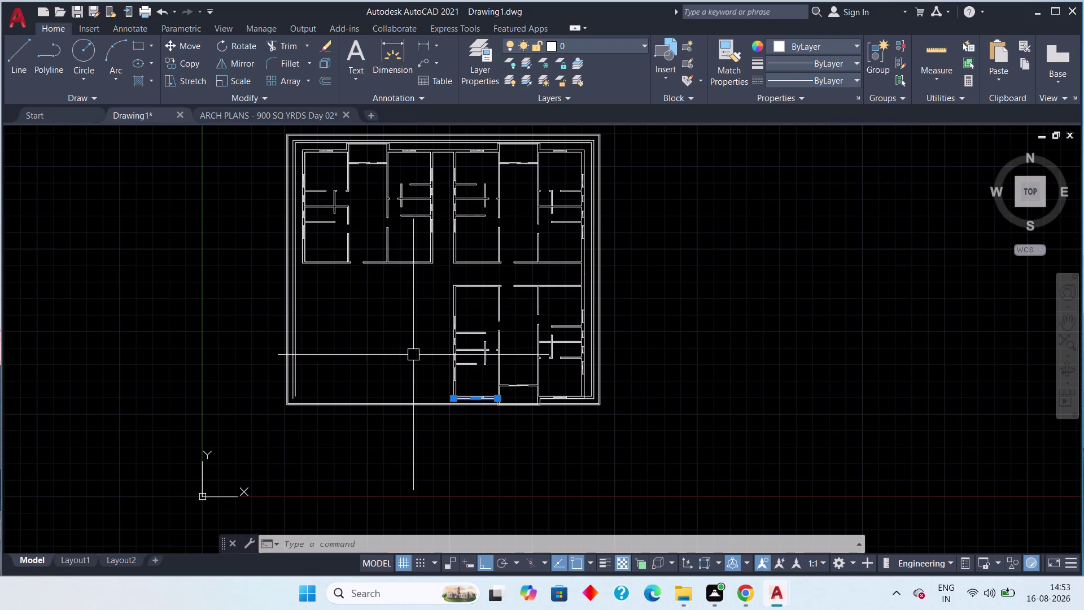
key(Escape)
key(Escape)
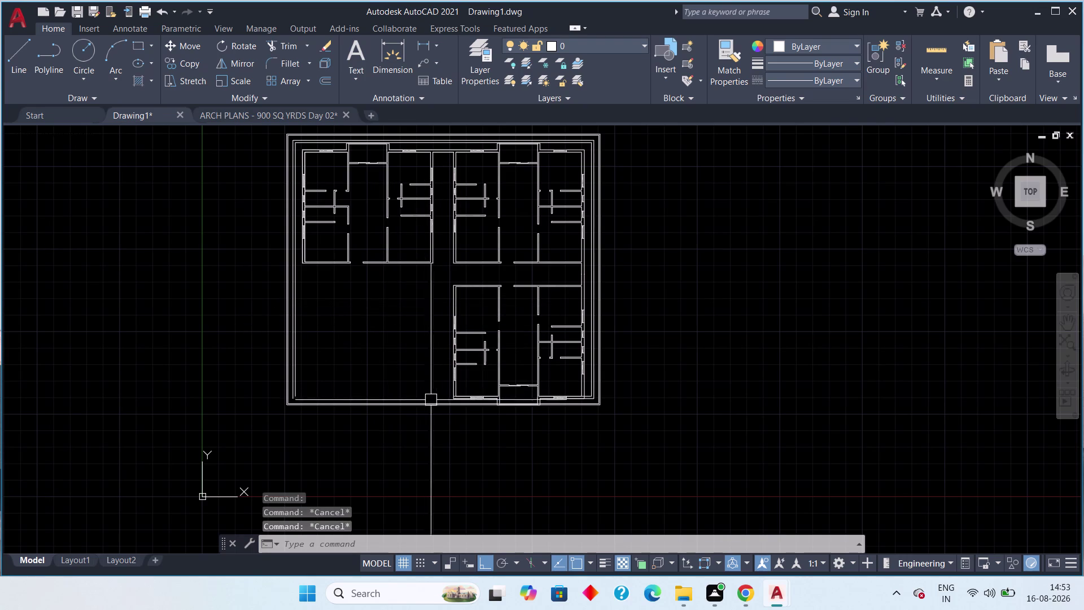
scroll(up, 3)
scroll(up, 3)
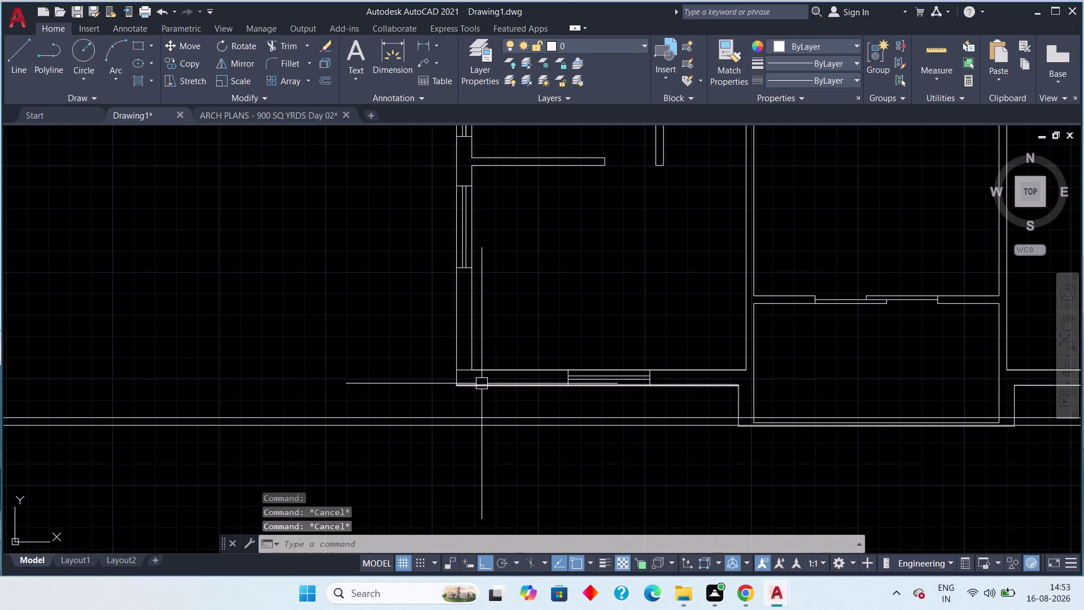
scroll(down, 3)
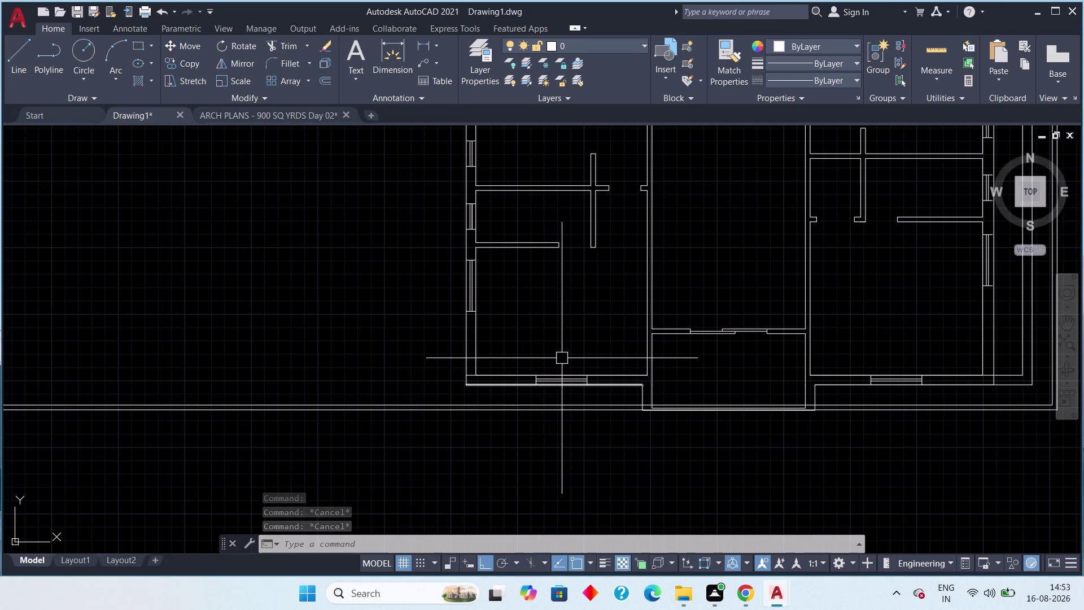
middle_drag(539, 354, 499, 385)
scroll(down, 3)
middle_drag(562, 326, 562, 326)
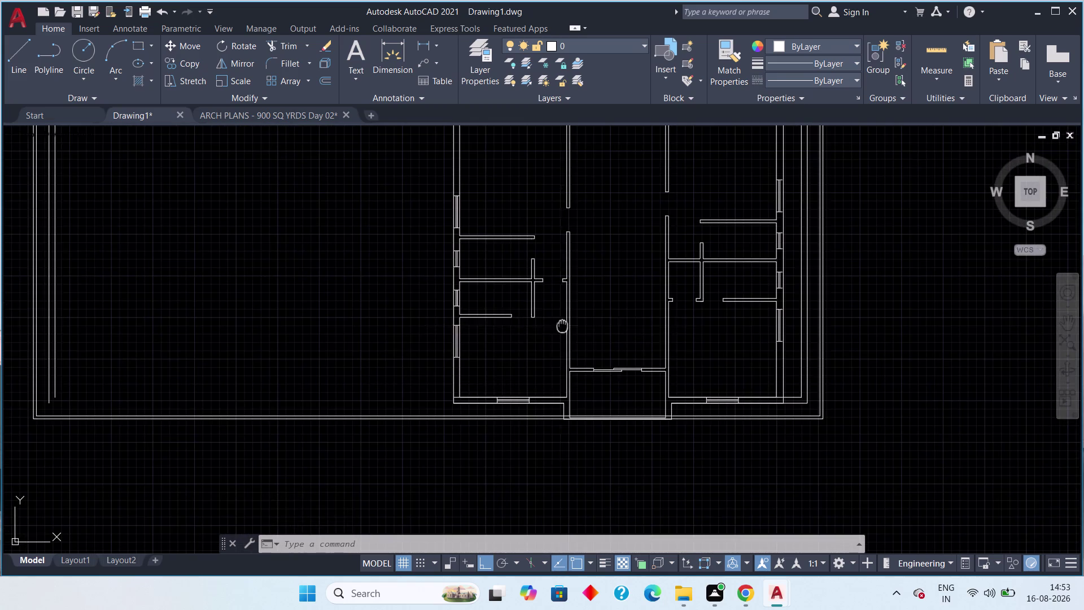
middle_drag(563, 326, 426, 443)
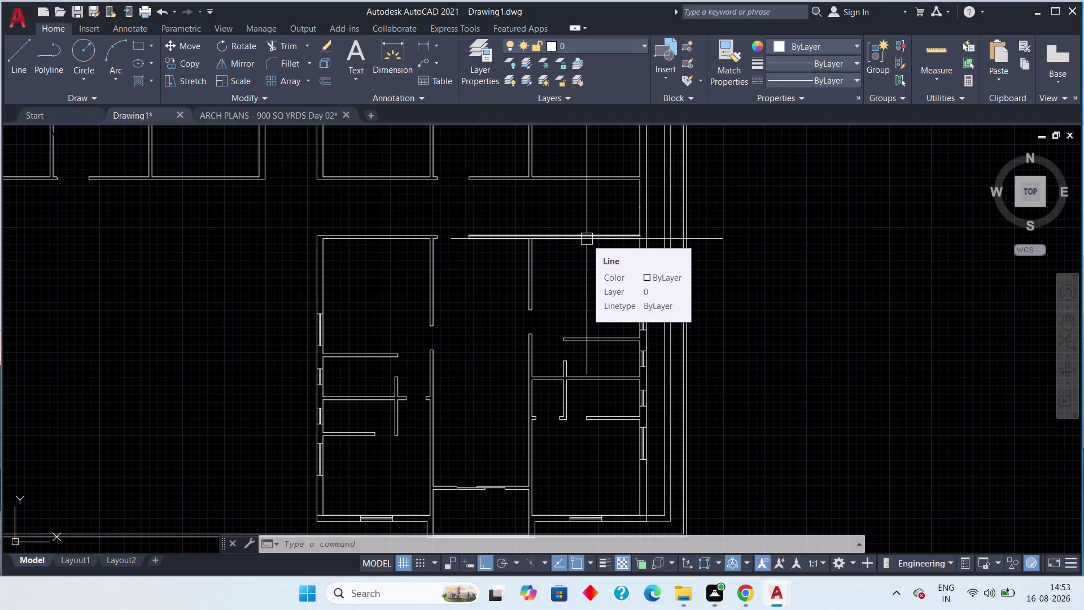
Erase the short vertical wall segment and a second stray line beside the corridor.
scroll(up, 3)
click(641, 211)
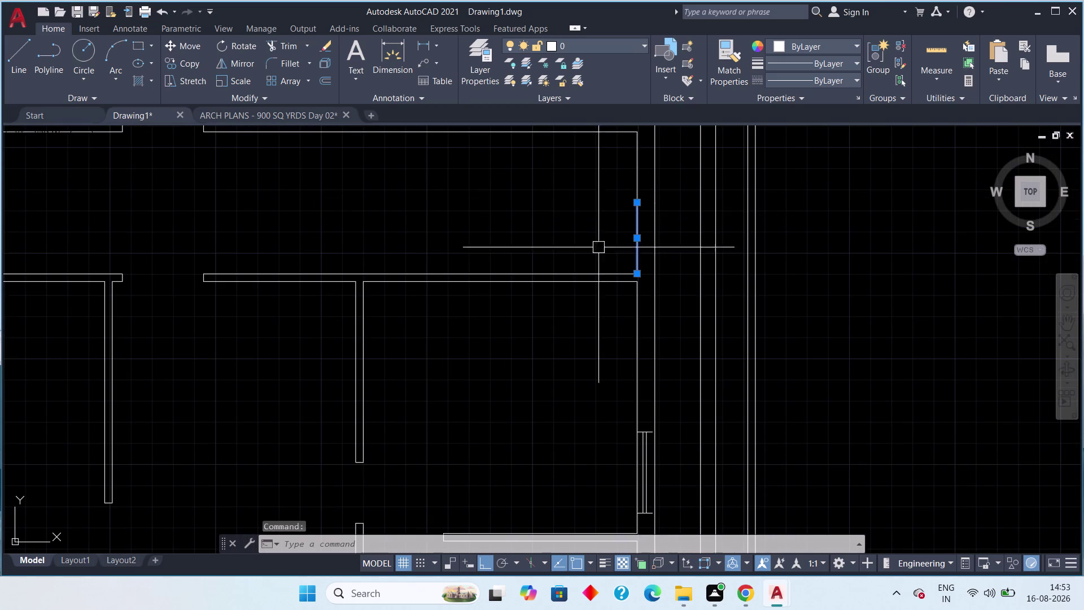
middle_drag(584, 261, 555, 307)
scroll(down, 3)
middle_drag(583, 291, 518, 315)
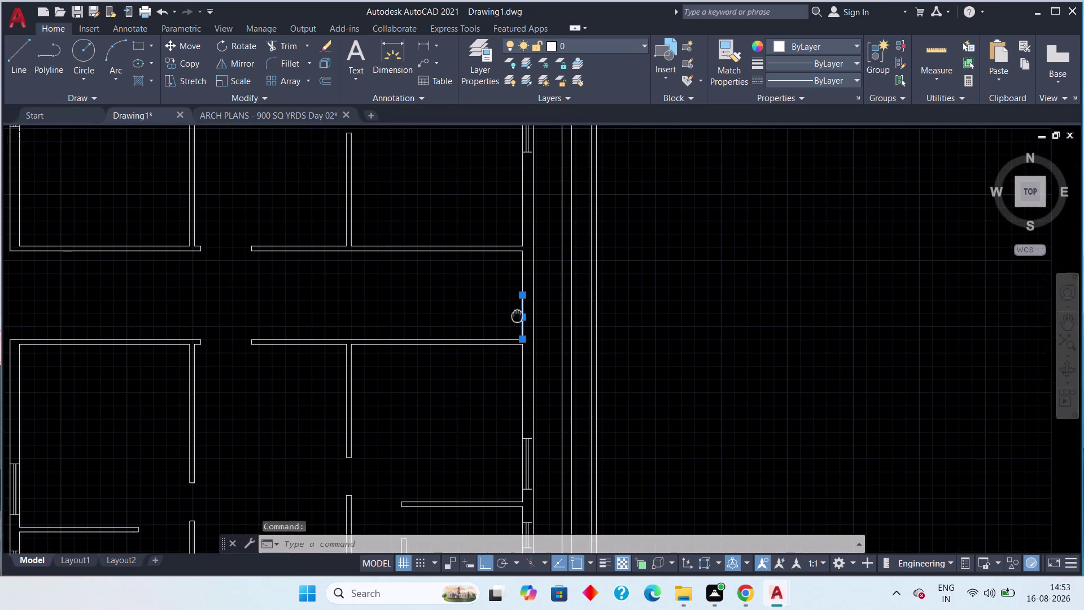
middle_drag(518, 315, 510, 318)
key(Delete)
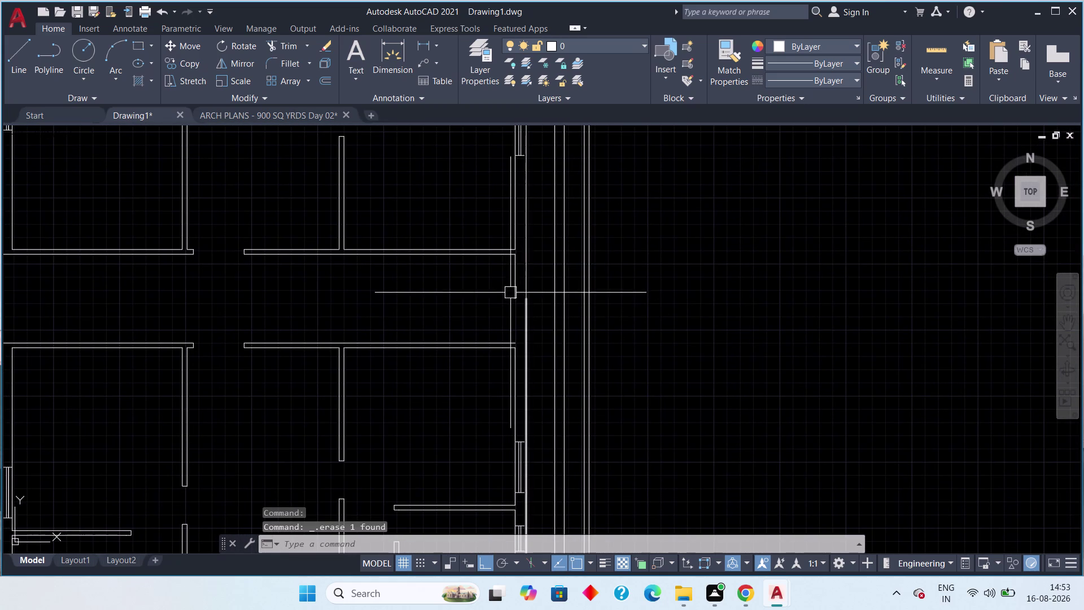
click(510, 292)
key(Delete)
Pan to the corridor wall junction and try stretching the vertical wall line, then cancel.
scroll(up, 3)
middle_drag(521, 296, 500, 318)
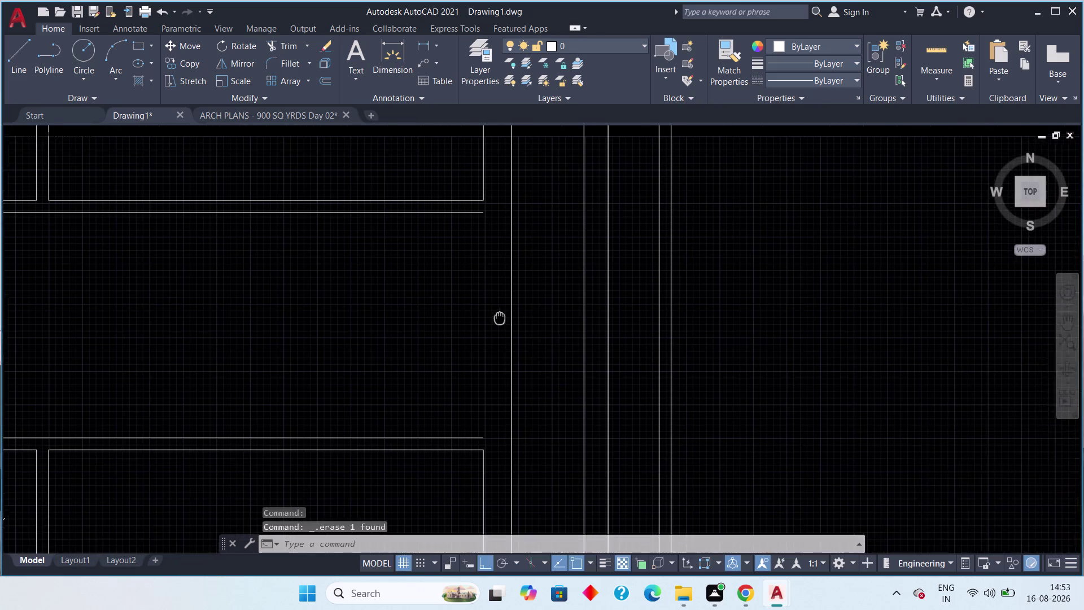
middle_drag(500, 318, 496, 326)
scroll(down, 3)
click(505, 306)
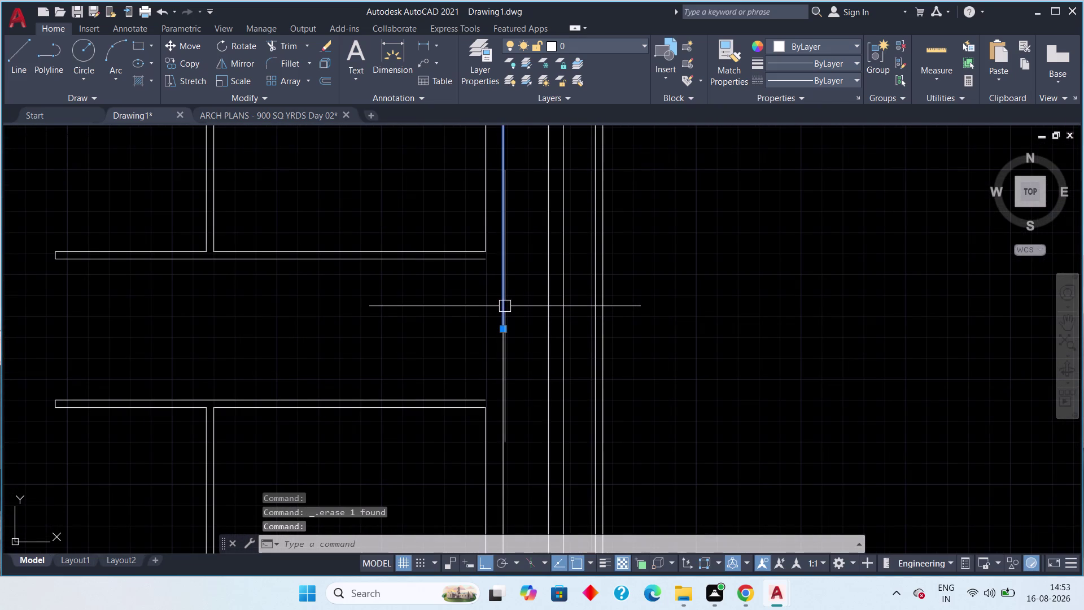
click(506, 332)
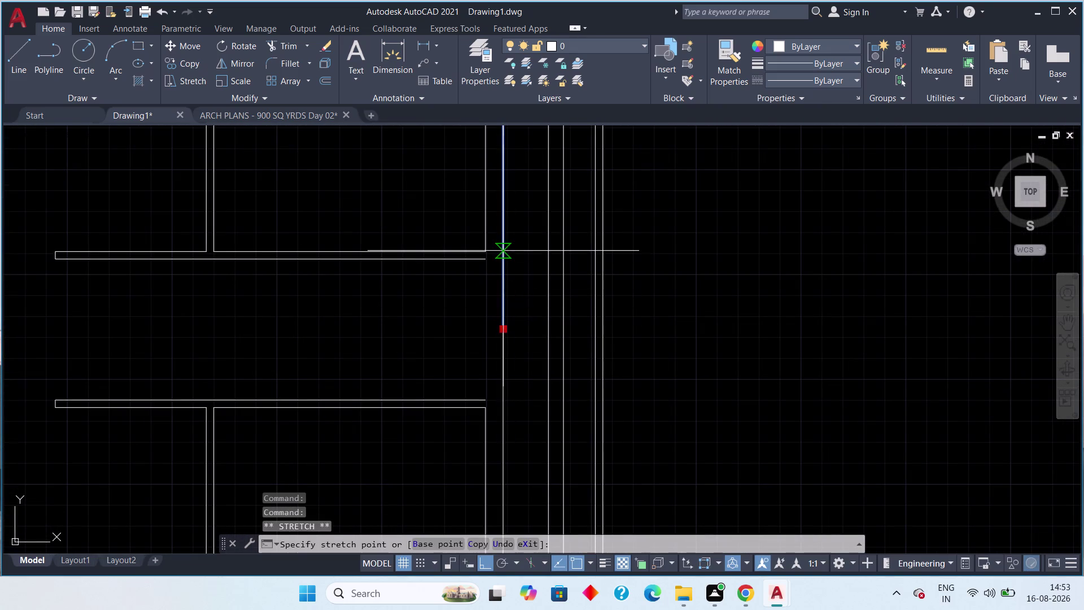
click(503, 251)
key(Escape)
Grab the corridor wall line's end grip again and cancel that stretch too.
click(507, 365)
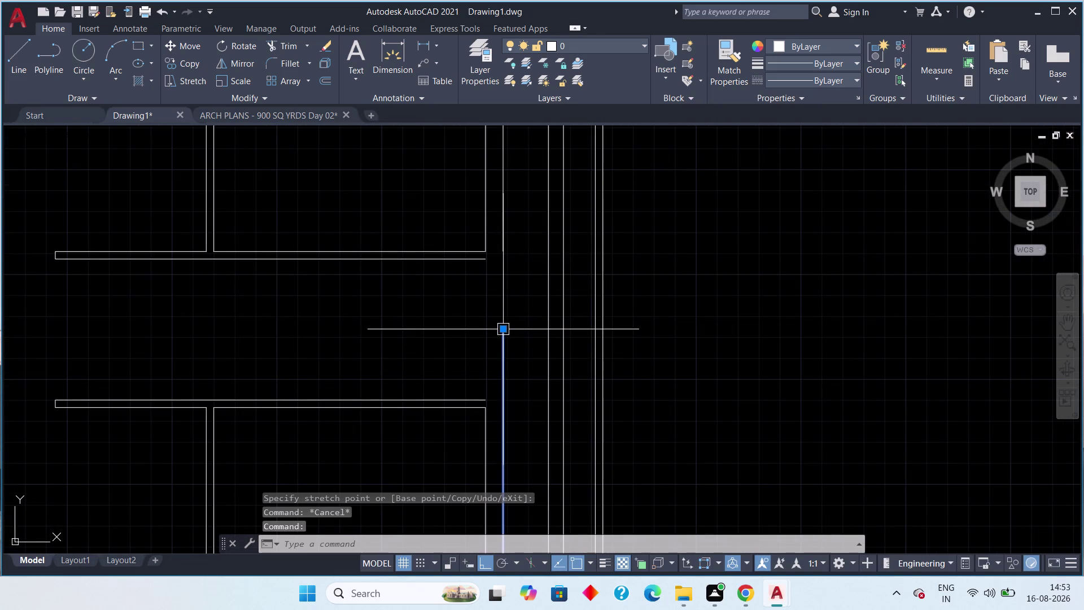
drag(505, 330, 502, 344)
click(504, 434)
key(Escape)
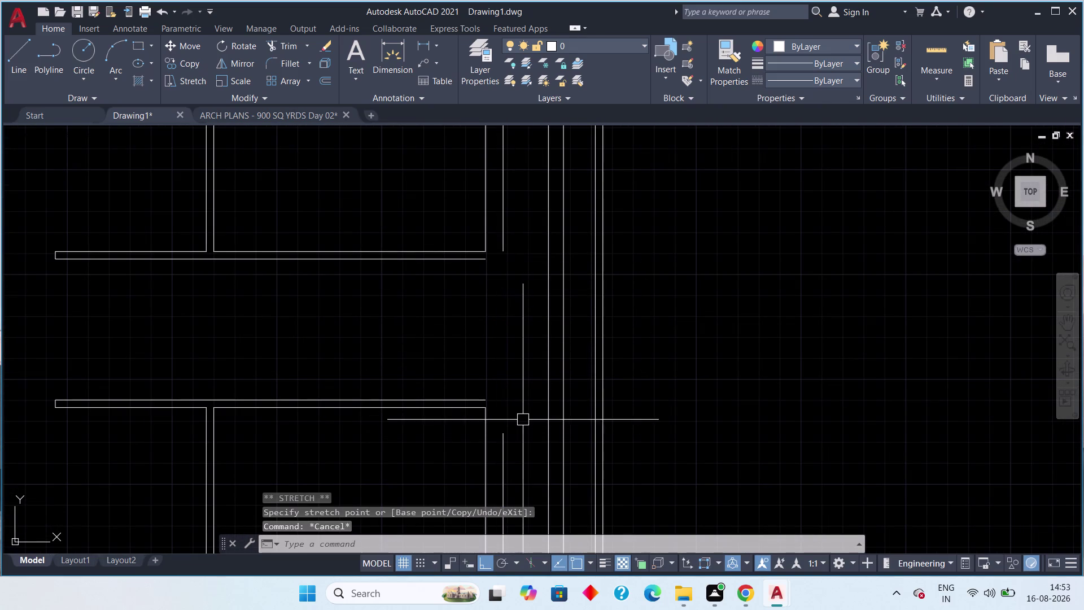
scroll(down, 3)
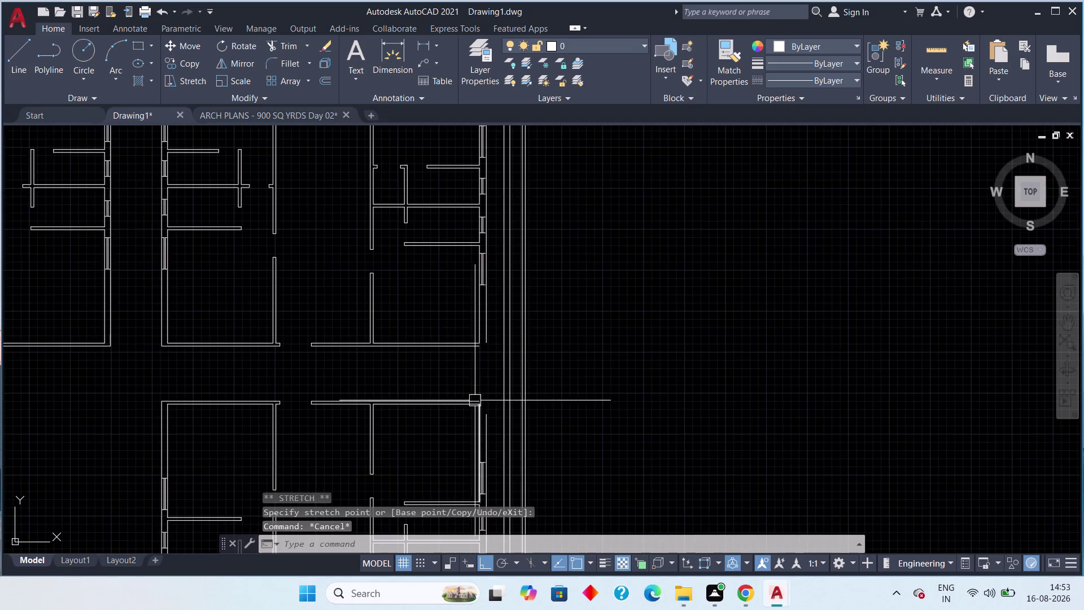
scroll(up, 3)
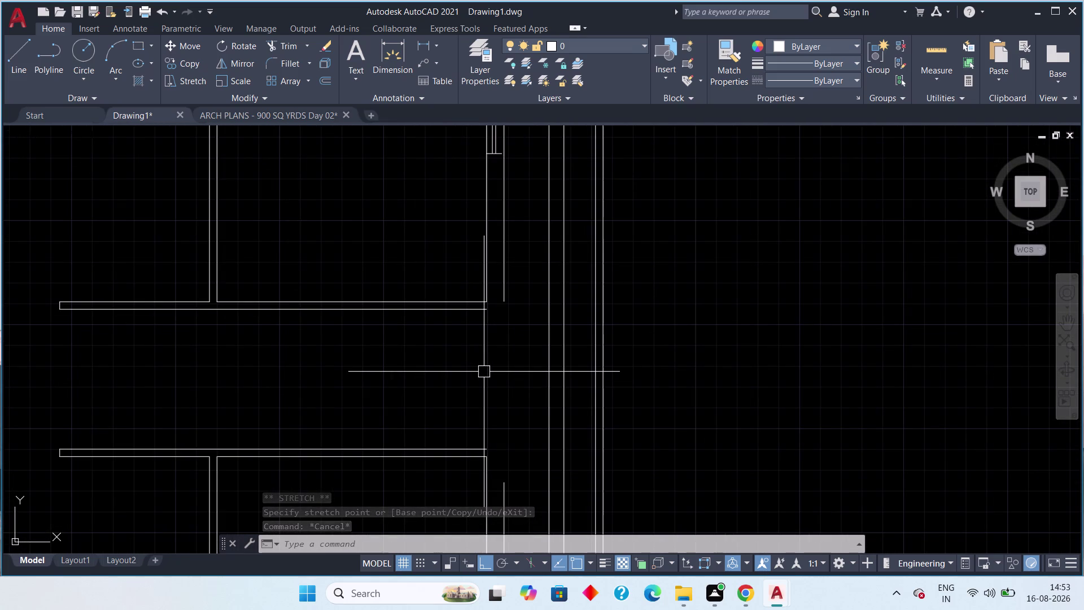
Draw a 3-foot vertical wall line from the apartment wall end.
text(l)
key(space)
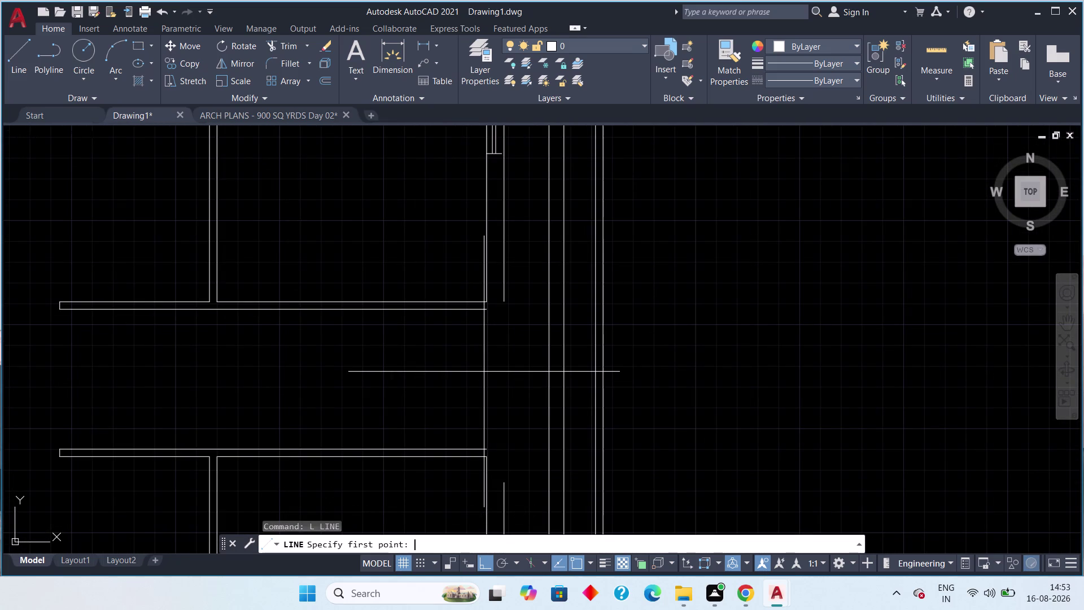
scroll(up, 3)
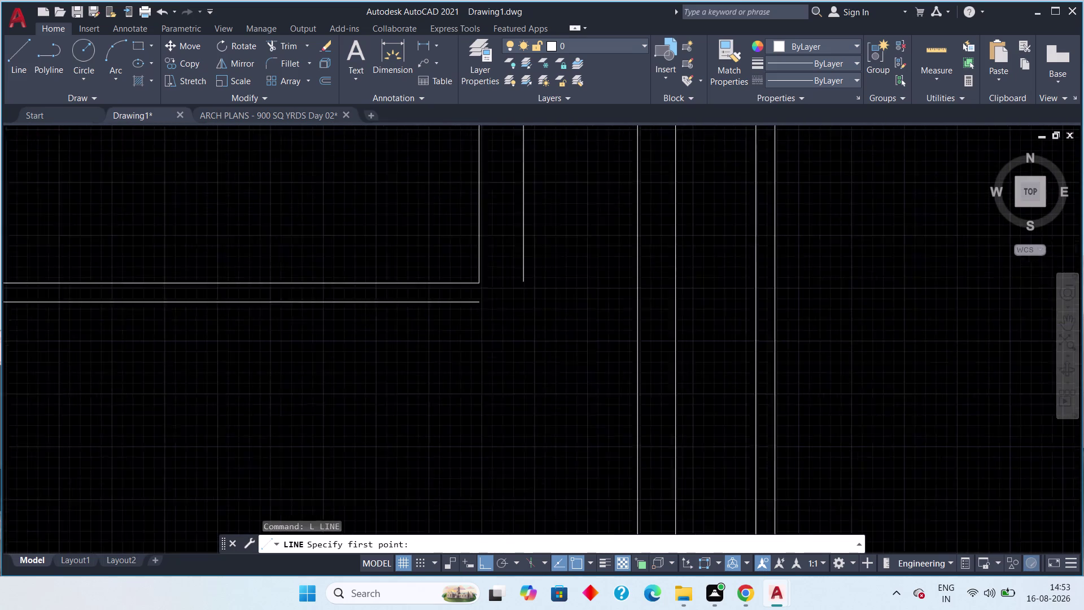
scroll(up, 3)
drag(457, 284, 457, 307)
scroll(down, 3)
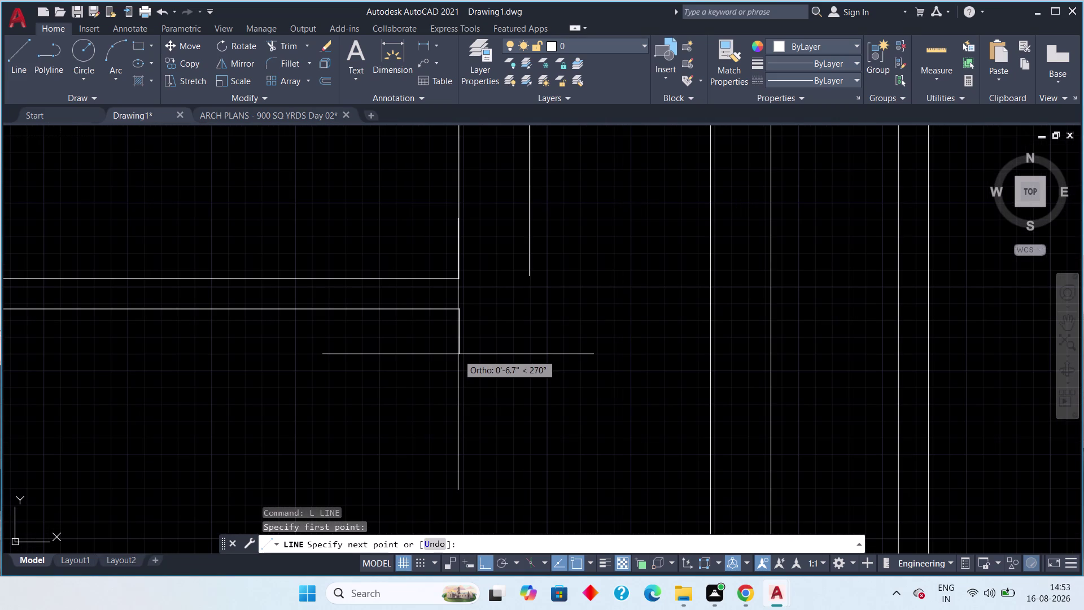
text(3')
key(space)
scroll(down, 3)
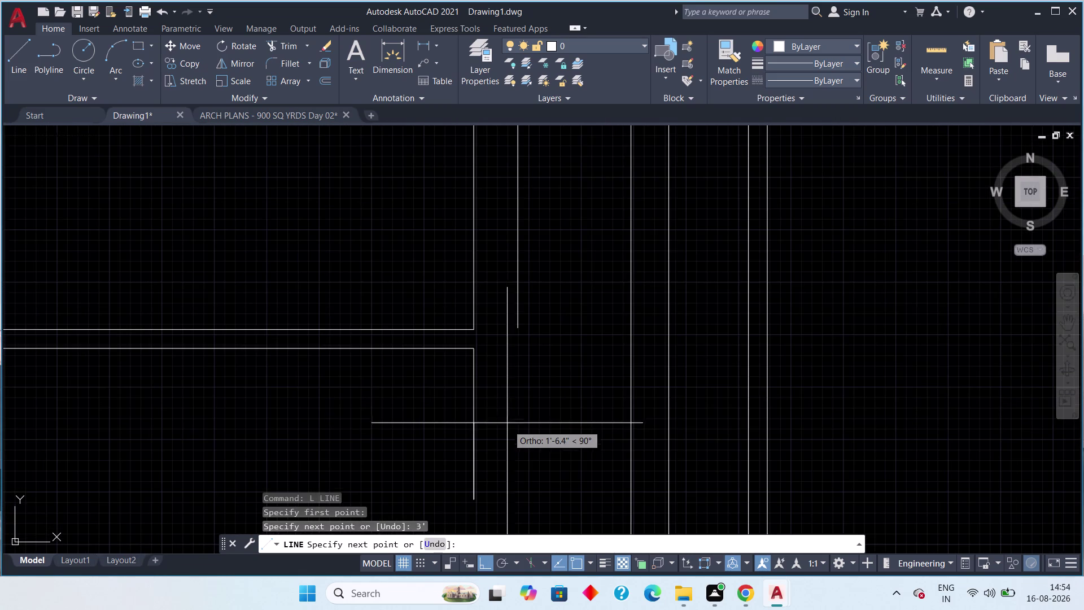
key(Escape)
scroll(down, 3)
middle_drag(516, 466, 521, 303)
scroll(up, 3)
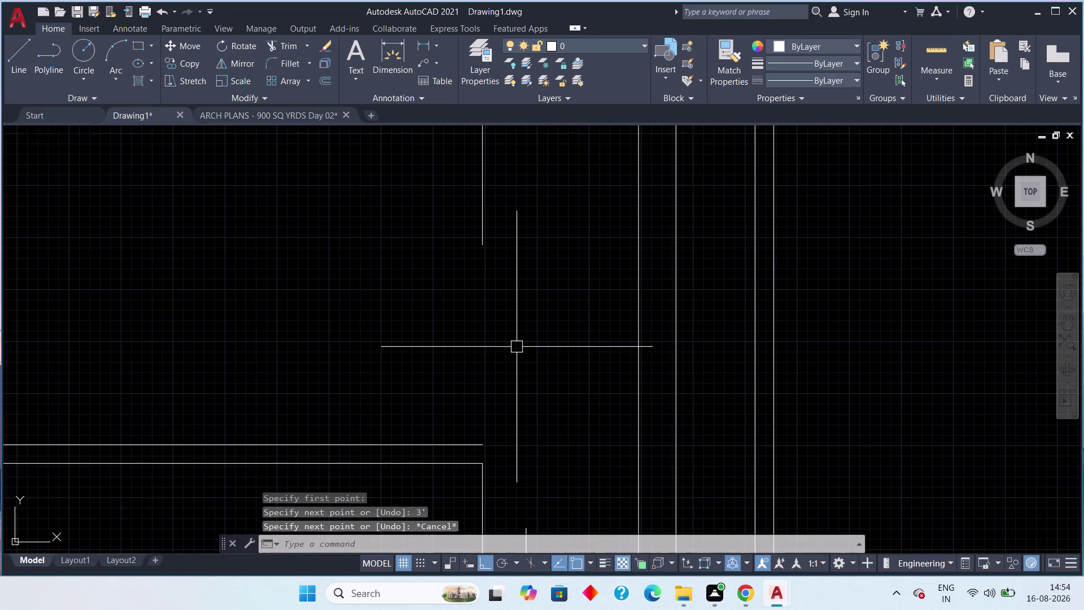
Draw a second 3' line from the lower wall end, then end the command.
text(l)
key(space)
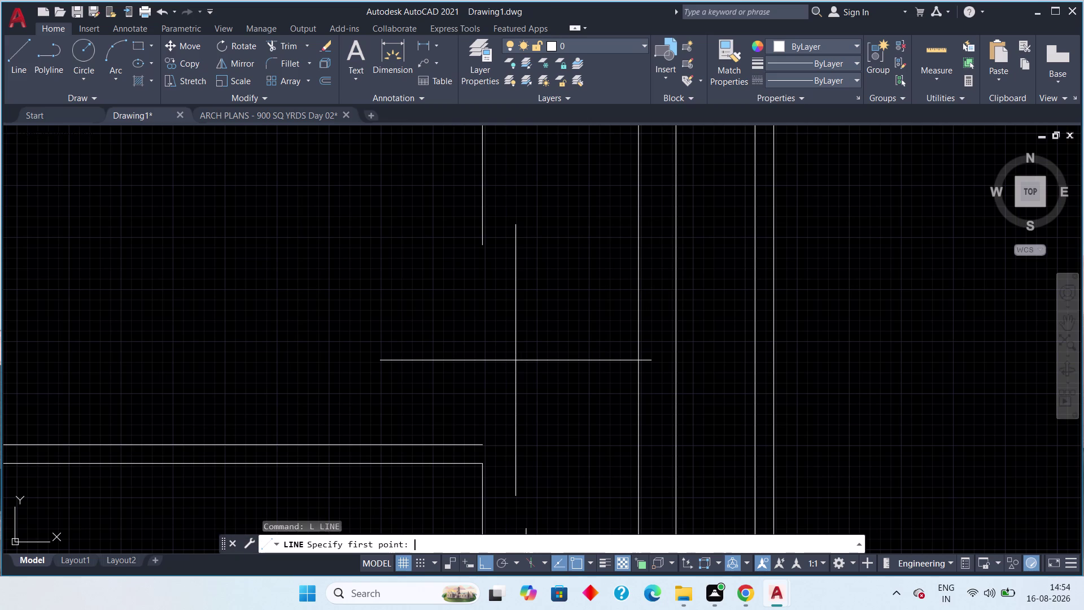
click(479, 445)
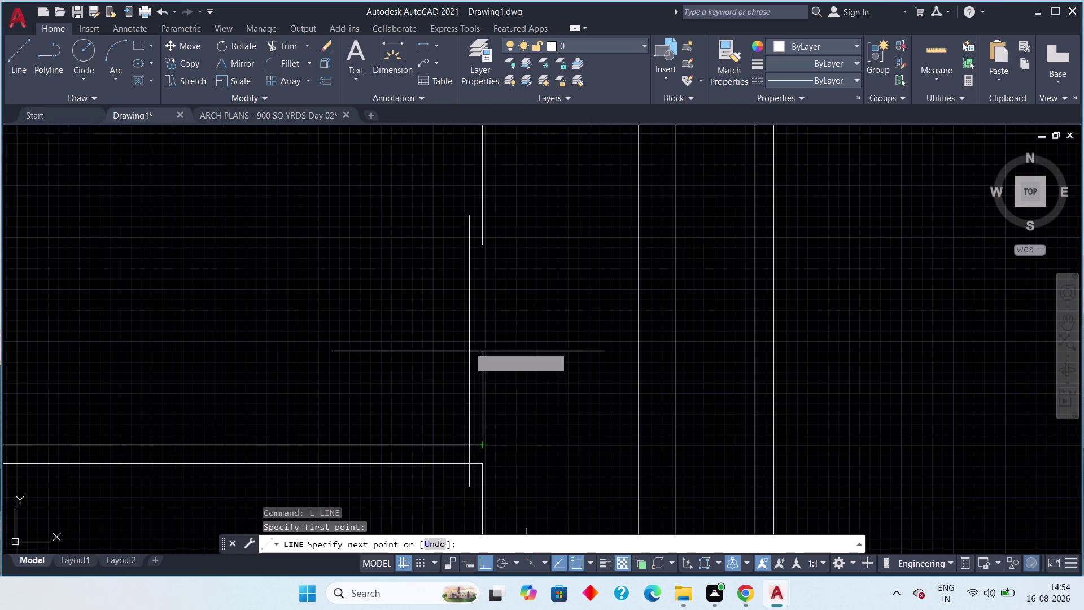
key(3)
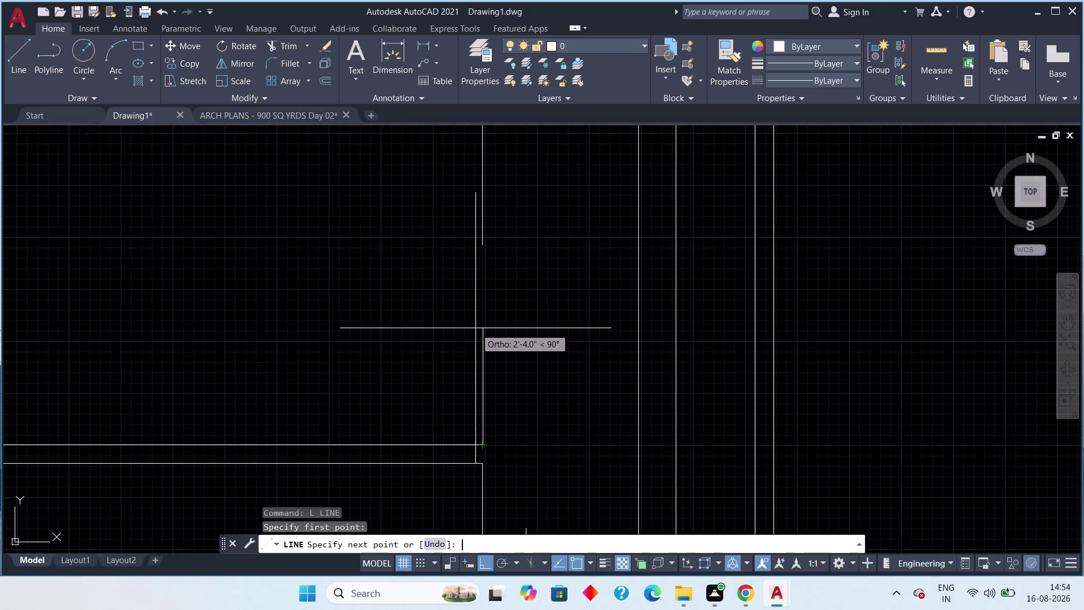
text(')
key(space)
key(Escape)
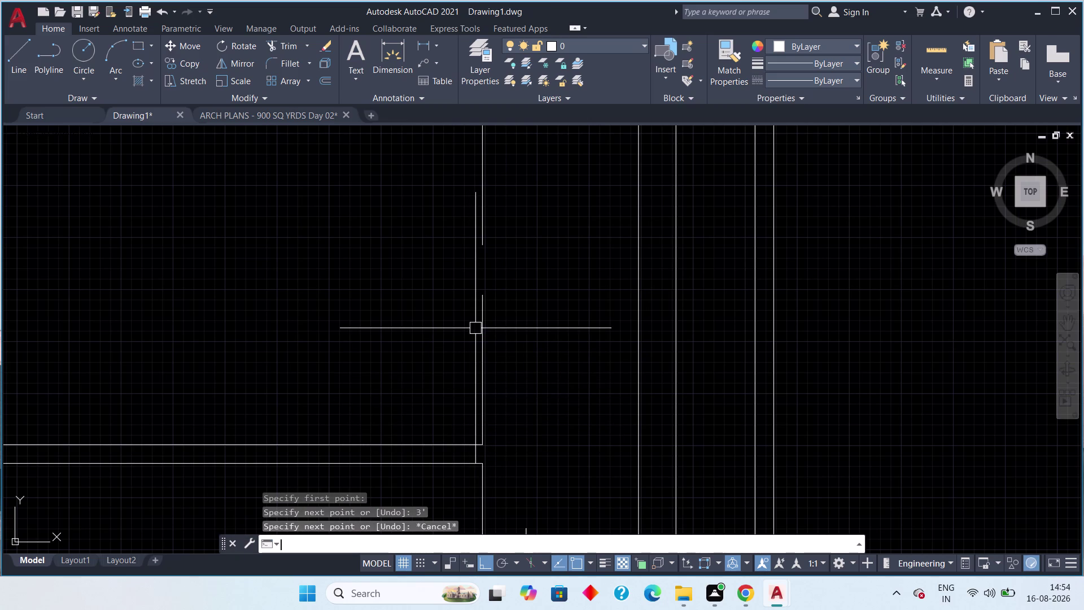
scroll(down, 3)
middle_drag(523, 350, 537, 312)
middle_drag(509, 296, 509, 316)
Try selecting walls at the corridor junction, then clear the selection.
scroll(down, 3)
click(513, 347)
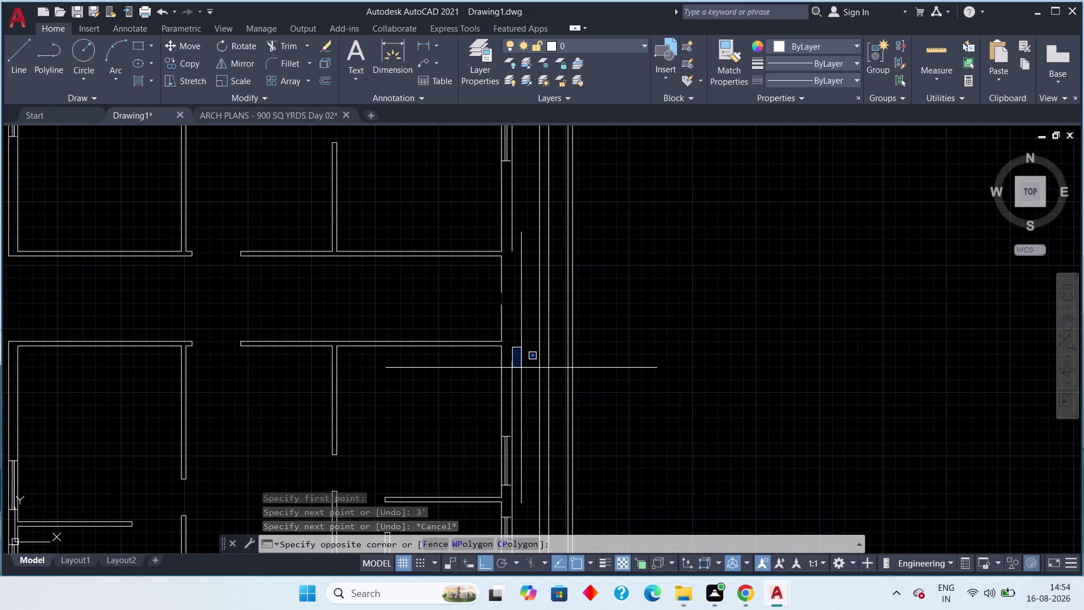
key(Escape)
click(515, 367)
key(Escape)
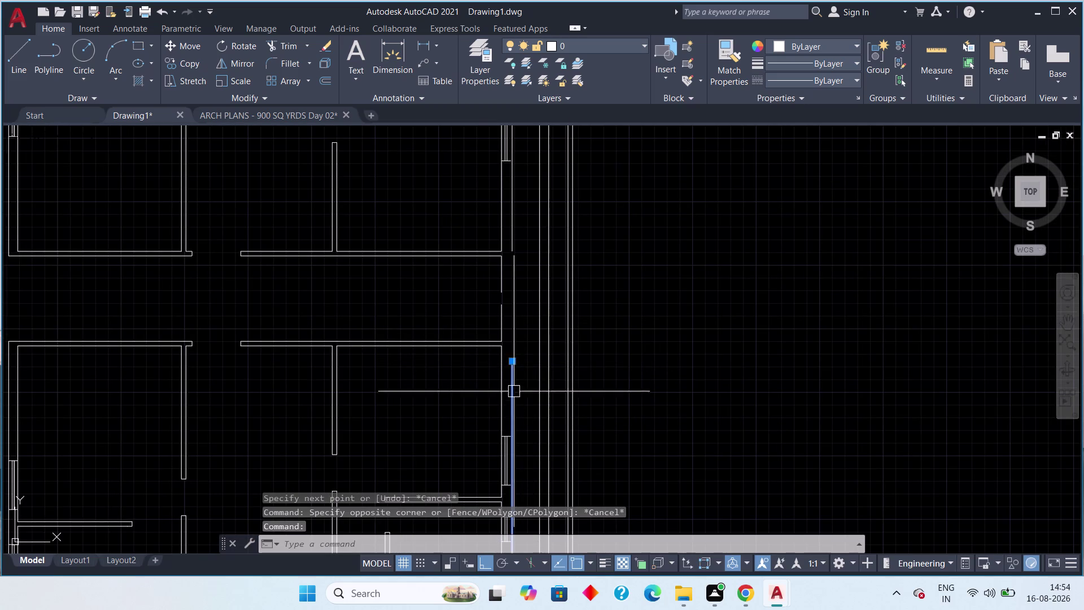
key(Escape)
key(Escape)
middle_drag(514, 324, 519, 330)
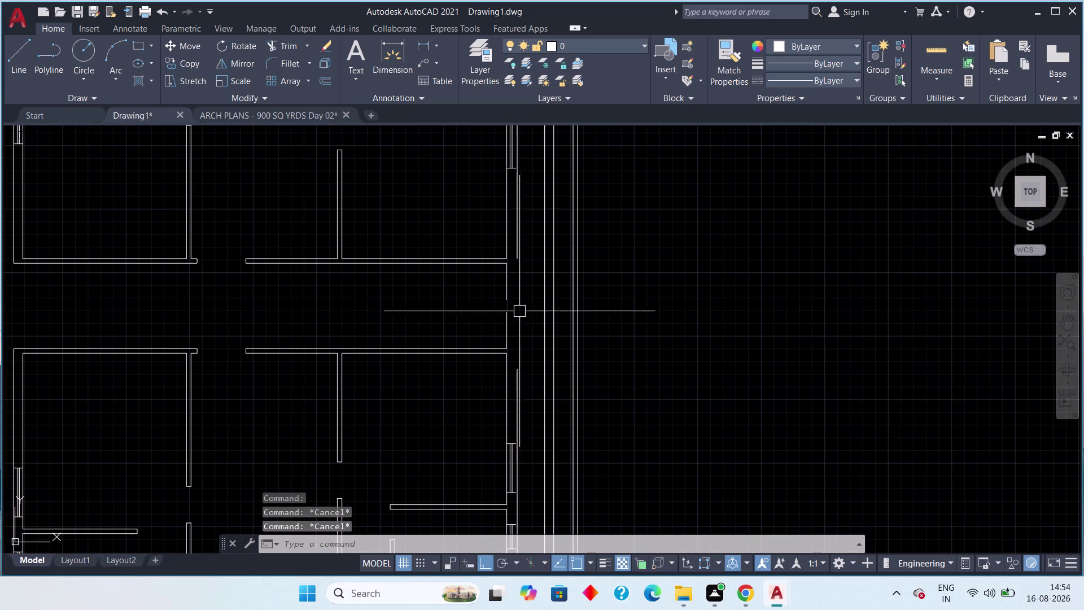
drag(535, 306, 536, 312)
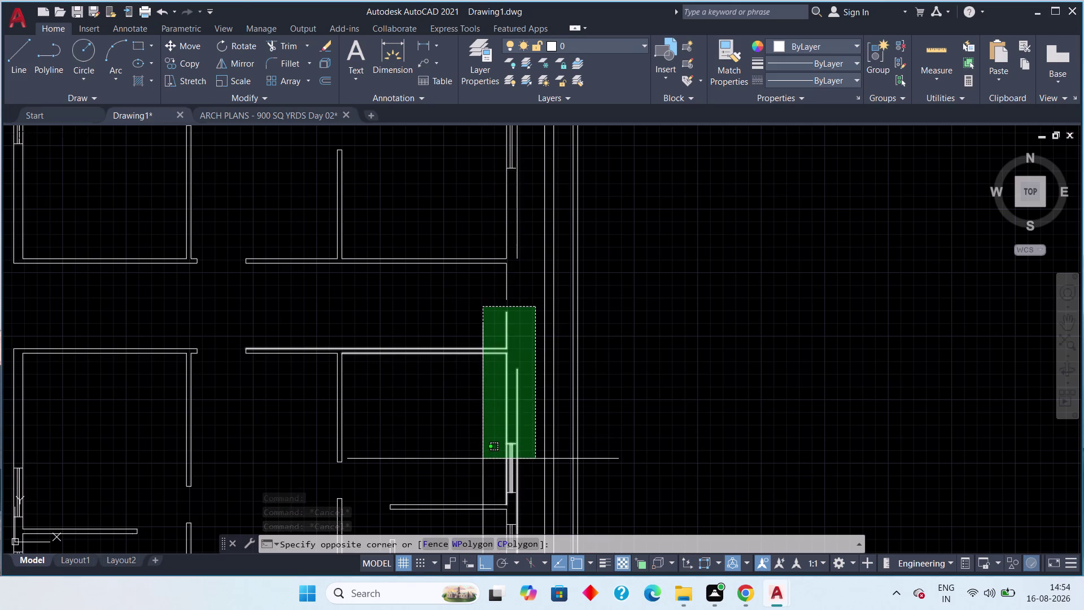
key(Escape)
scroll(down, 3)
middle_drag(441, 439, 552, 401)
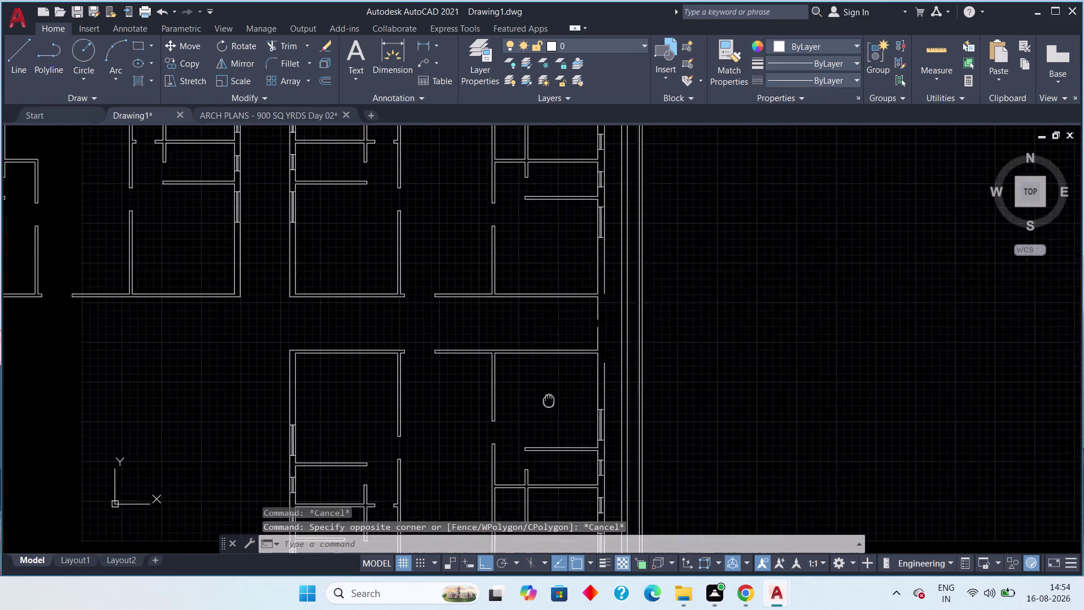
middle_drag(553, 400, 626, 347)
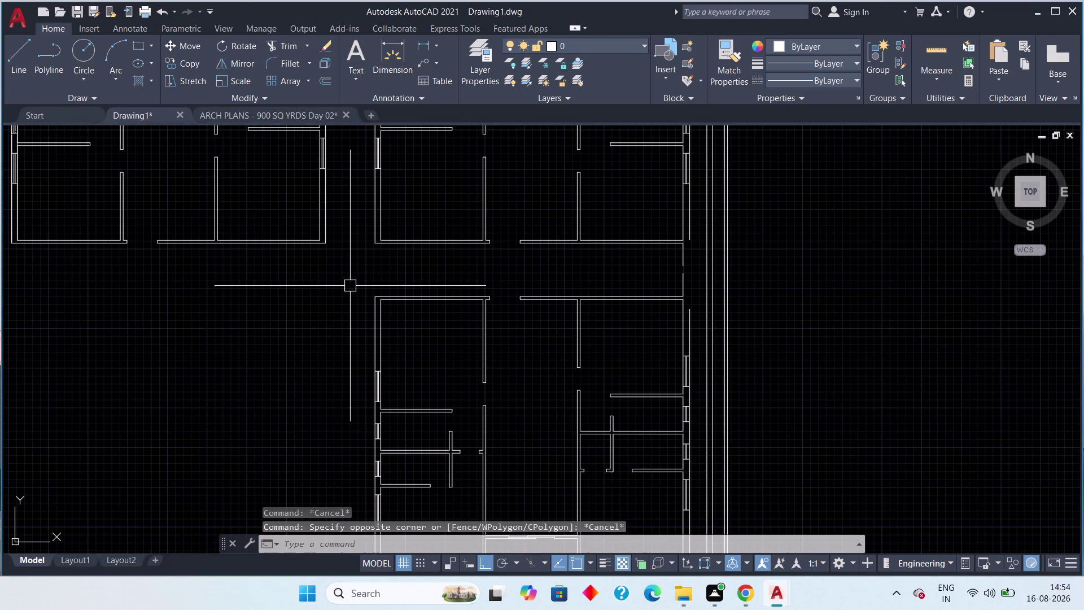
Window-select all walls of the lower apartment unit.
click(350, 284)
middle_drag(588, 442, 470, 254)
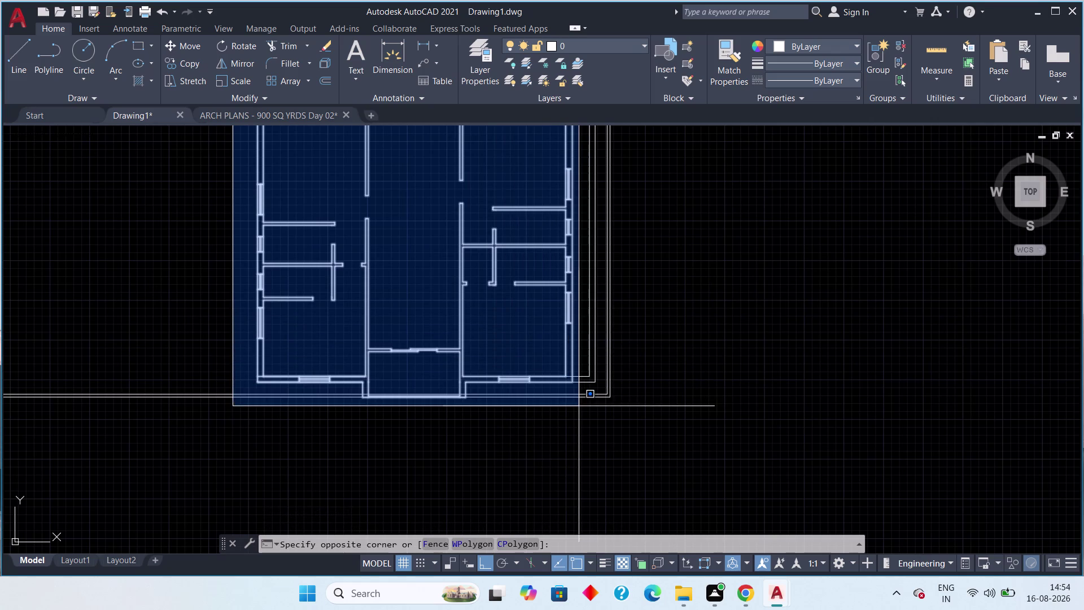
click(579, 406)
middle_drag(527, 278, 507, 424)
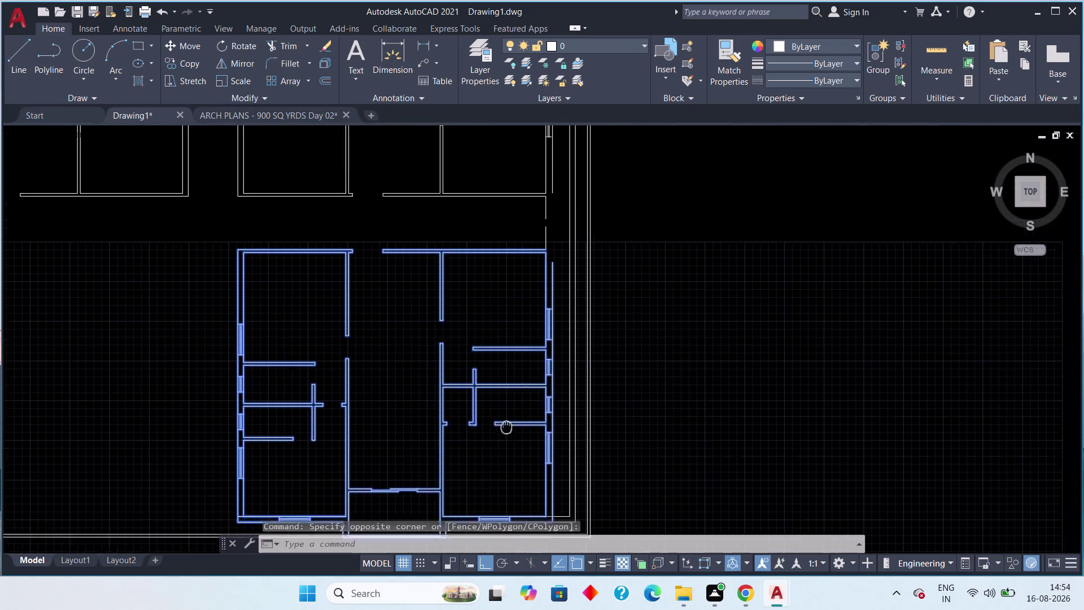
middle_drag(507, 425, 500, 441)
scroll(up, 3)
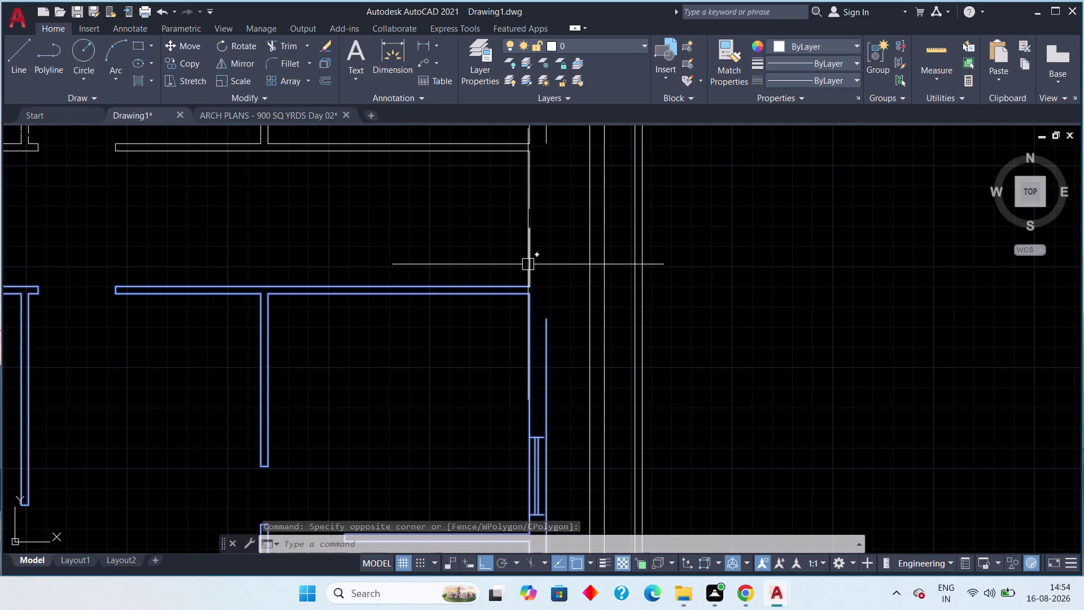
click(529, 264)
middle_drag(546, 265, 549, 301)
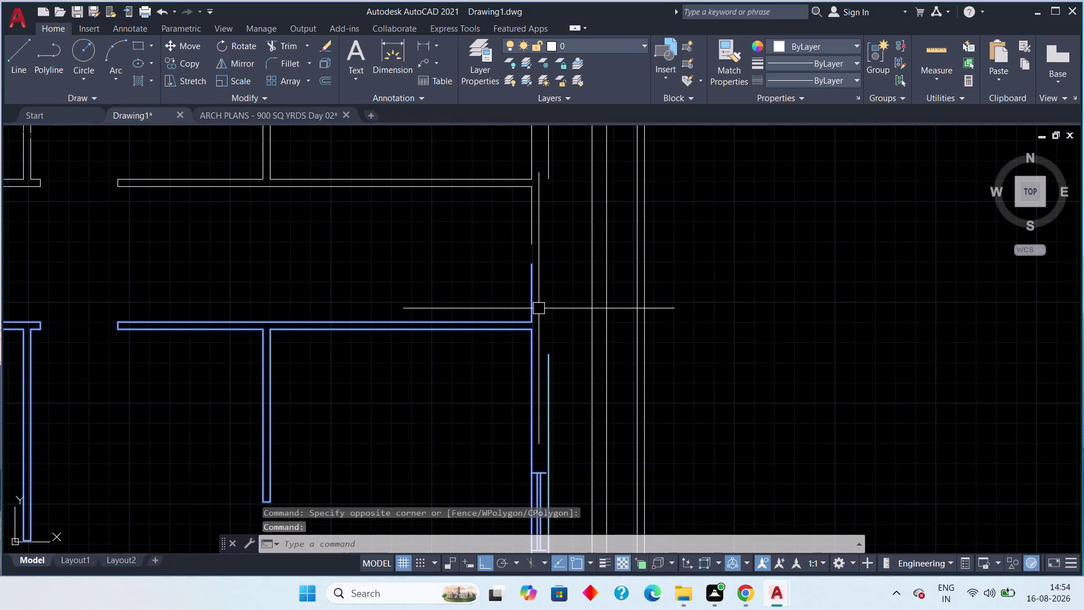
Move the selected apartment walls from the wall corner to the corridor wall end.
key(m)
key(space)
scroll(up, 3)
middle_drag(529, 287, 495, 424)
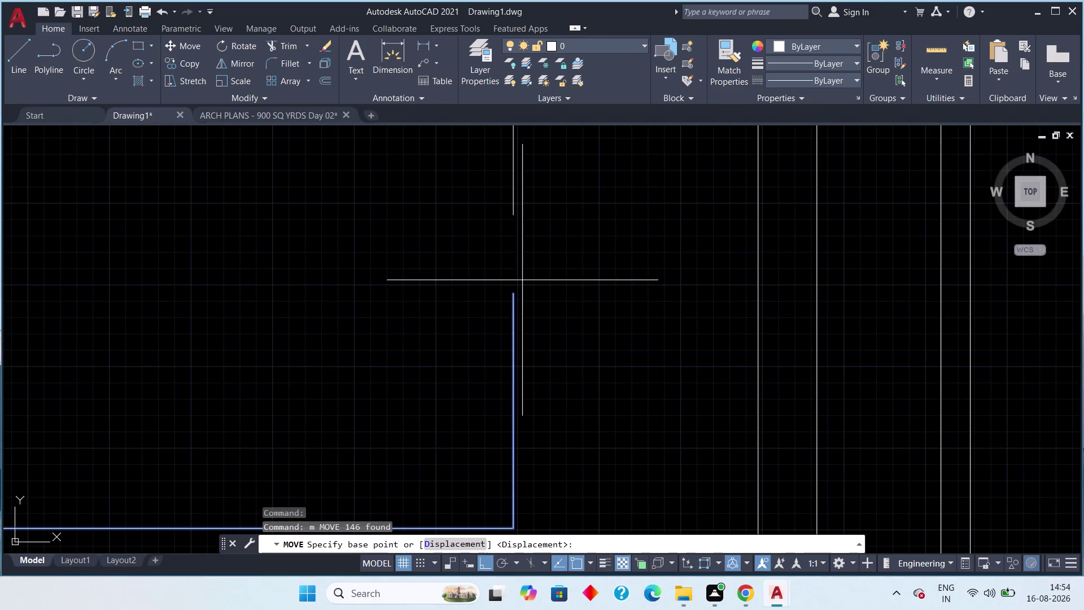
click(513, 293)
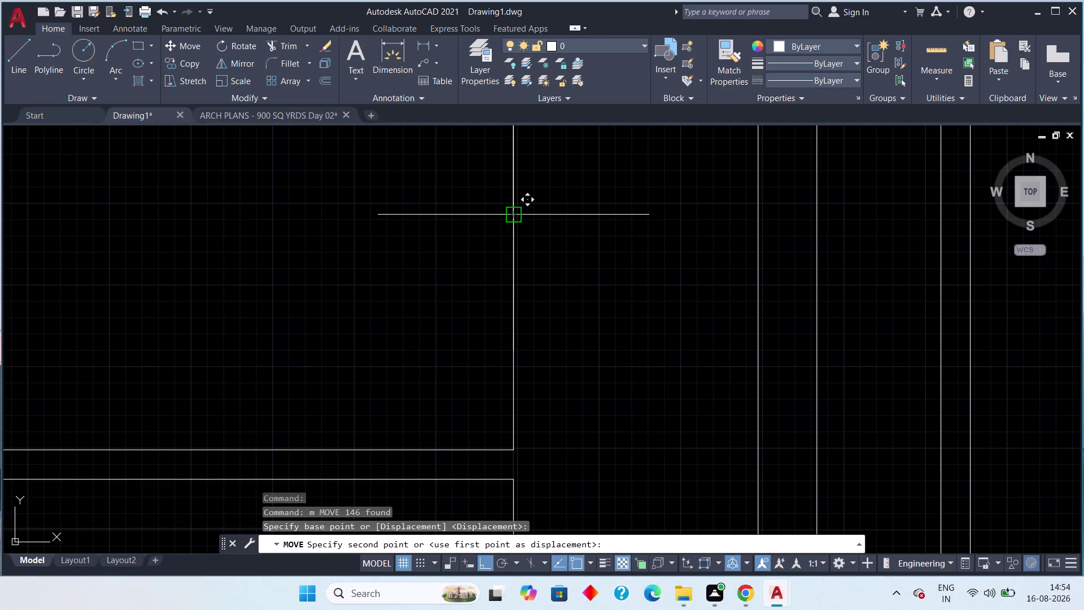
click(515, 219)
scroll(down, 3)
middle_drag(554, 304, 550, 340)
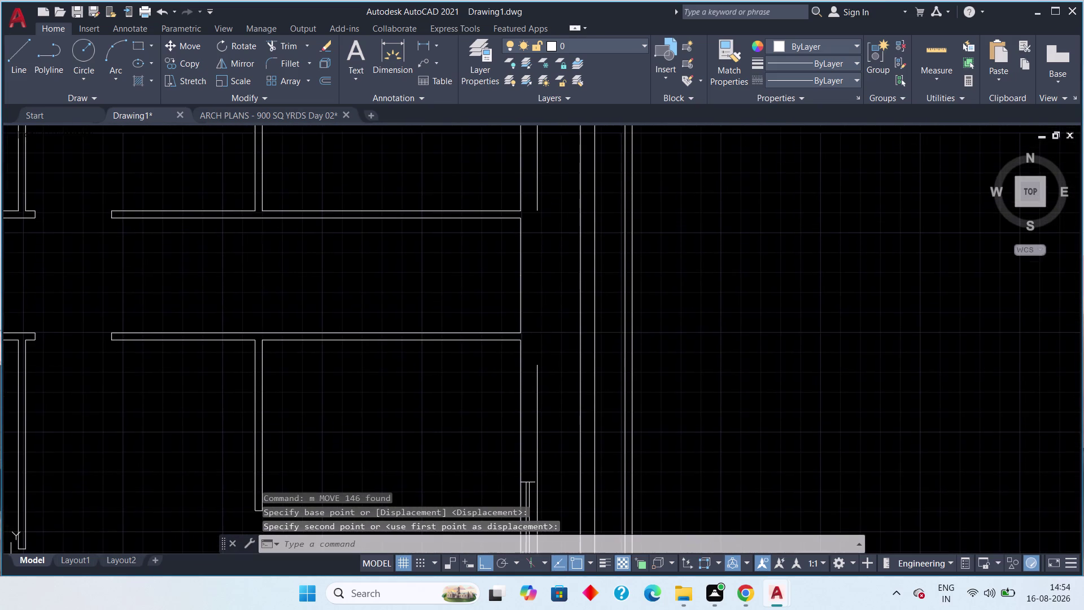
key(Escape)
Select the vertical corridor wall line, start stretching its end, then cancel.
click(543, 202)
key(Escape)
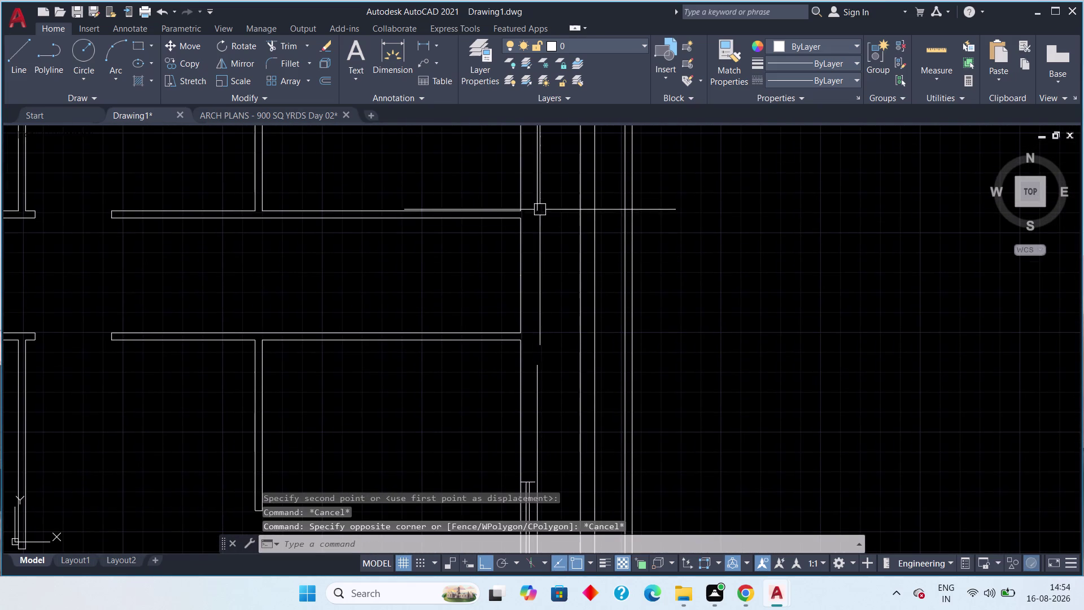
click(540, 204)
click(540, 212)
click(536, 364)
key(Escape)
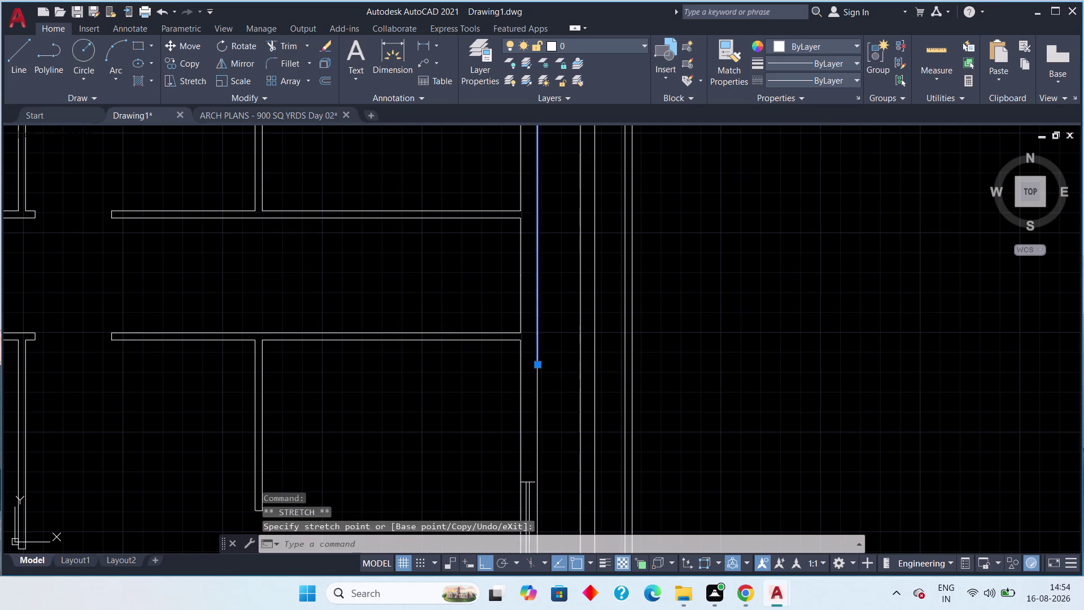
scroll(down, 3)
middle_drag(510, 418, 508, 302)
scroll(up, 3)
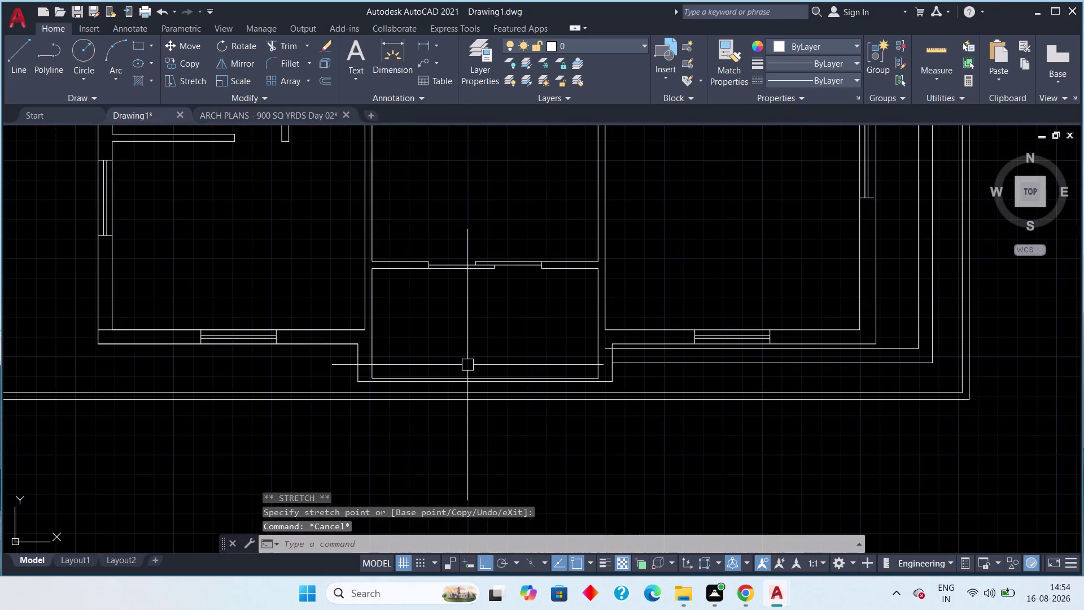
middle_drag(484, 369, 461, 326)
scroll(down, 3)
middle_drag(438, 312, 574, 304)
scroll(down, 3)
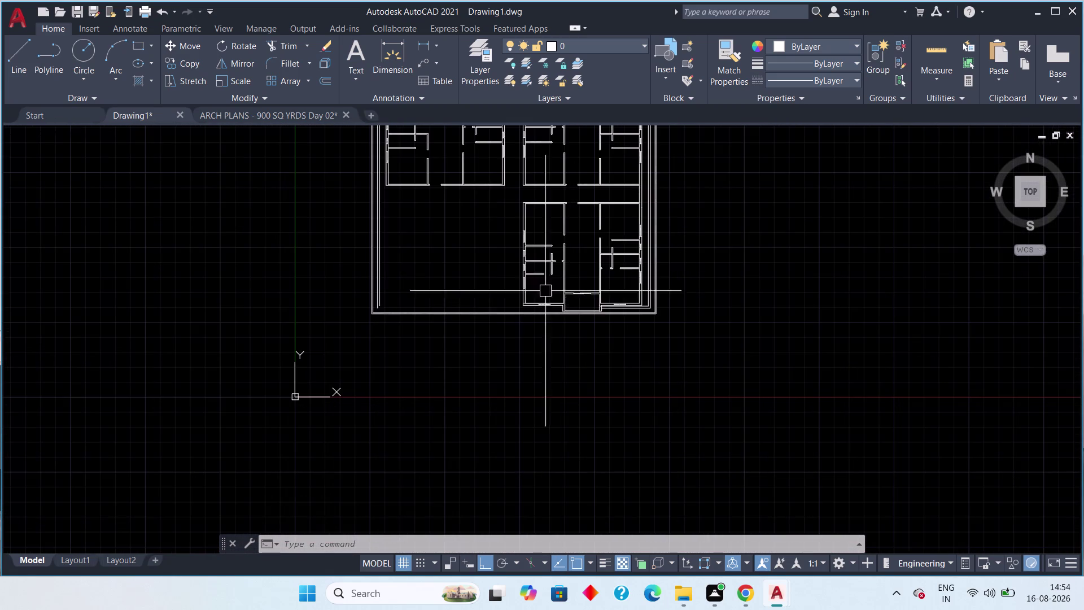
middle_drag(481, 284, 454, 425)
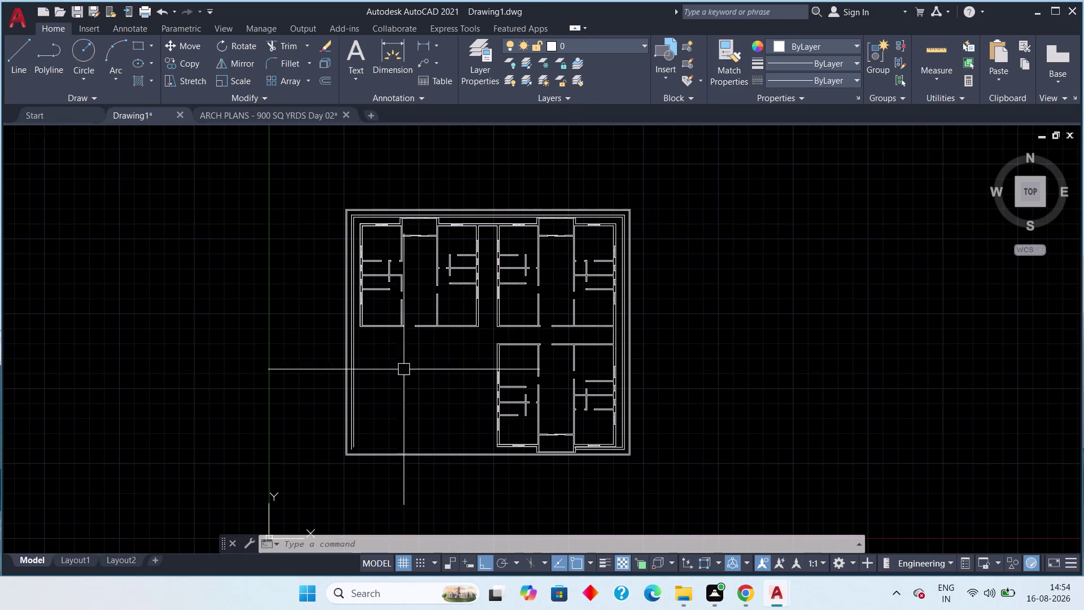
scroll(up, 3)
middle_drag(442, 451, 442, 436)
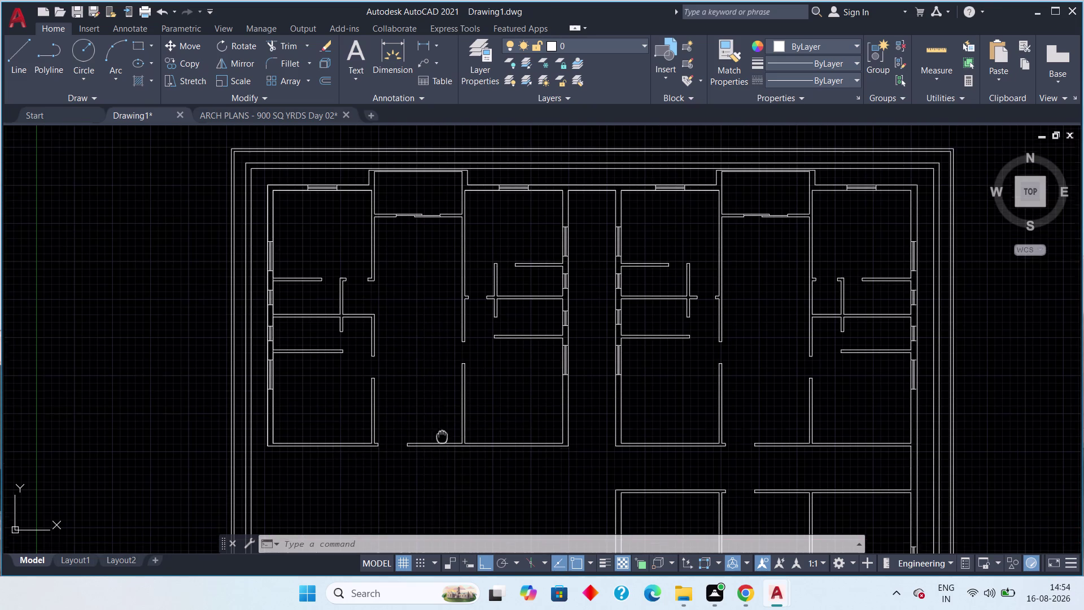
middle_drag(442, 437, 447, 287)
scroll(down, 3)
scroll(up, 3)
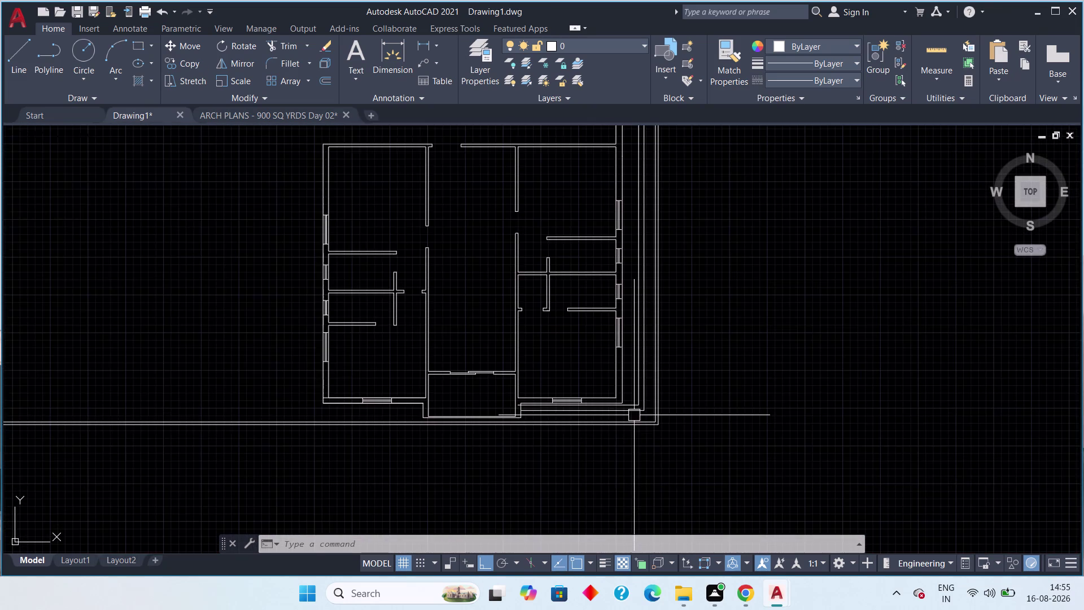
scroll(up, 3)
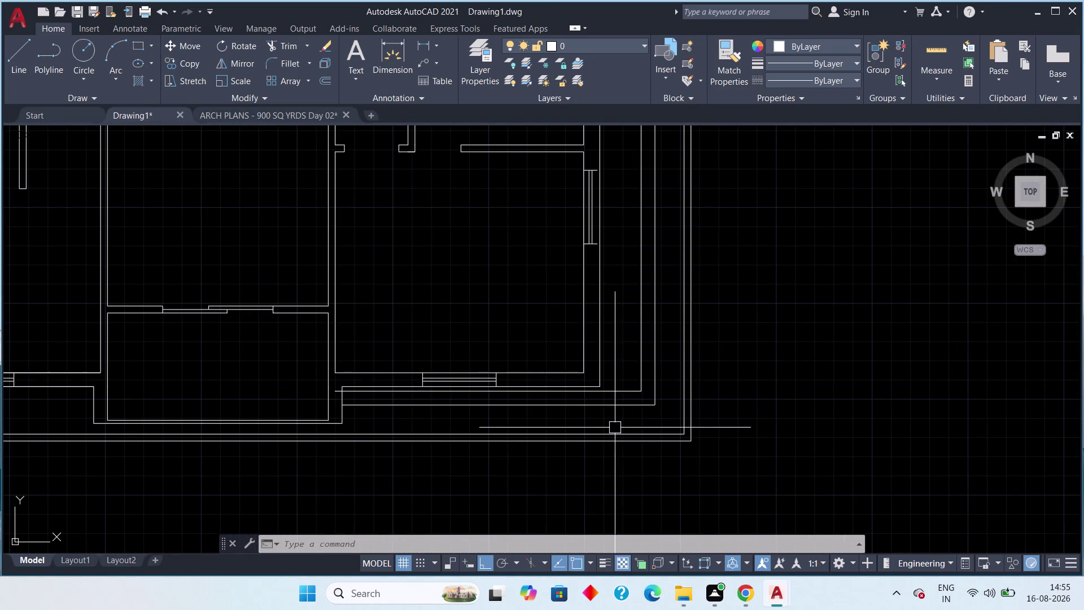
scroll(down, 3)
scroll(down, 3)
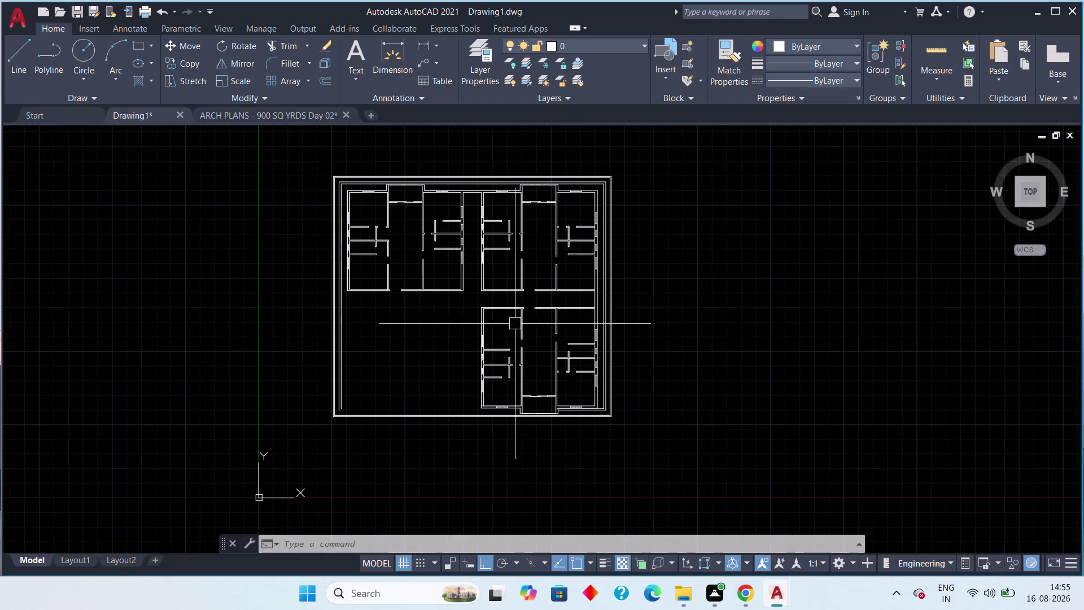
middle_drag(478, 290, 448, 486)
scroll(down, 3)
middle_drag(467, 282, 454, 449)
middle_drag(463, 435, 444, 280)
scroll(up, 3)
middle_drag(465, 419, 466, 367)
scroll(up, 3)
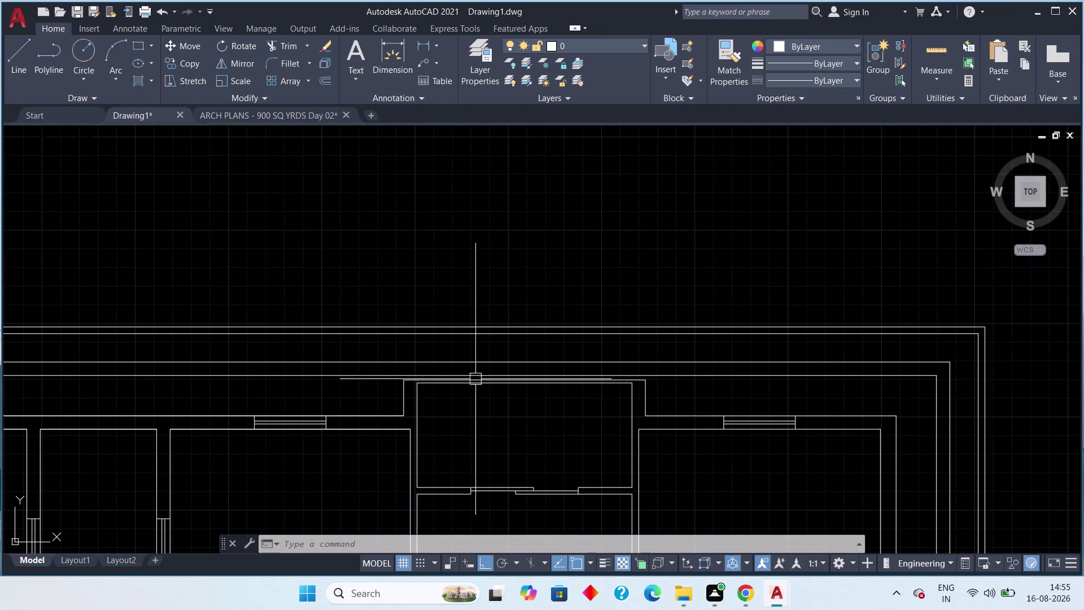
scroll(down, 3)
middle_drag(570, 438, 653, 354)
scroll(down, 3)
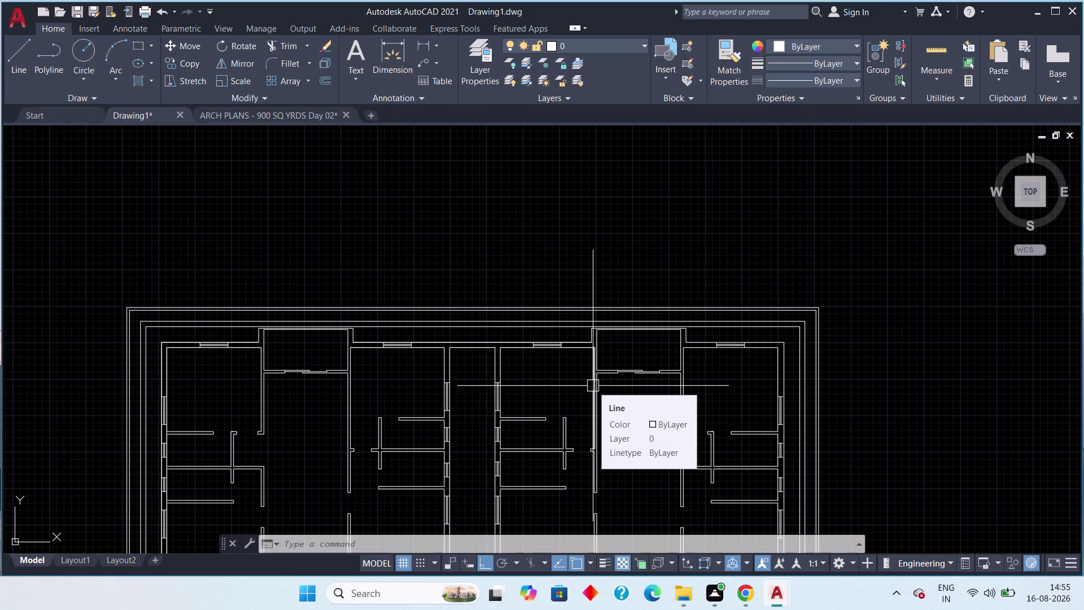
scroll(down, 3)
middle_drag(601, 462, 592, 290)
scroll(up, 3)
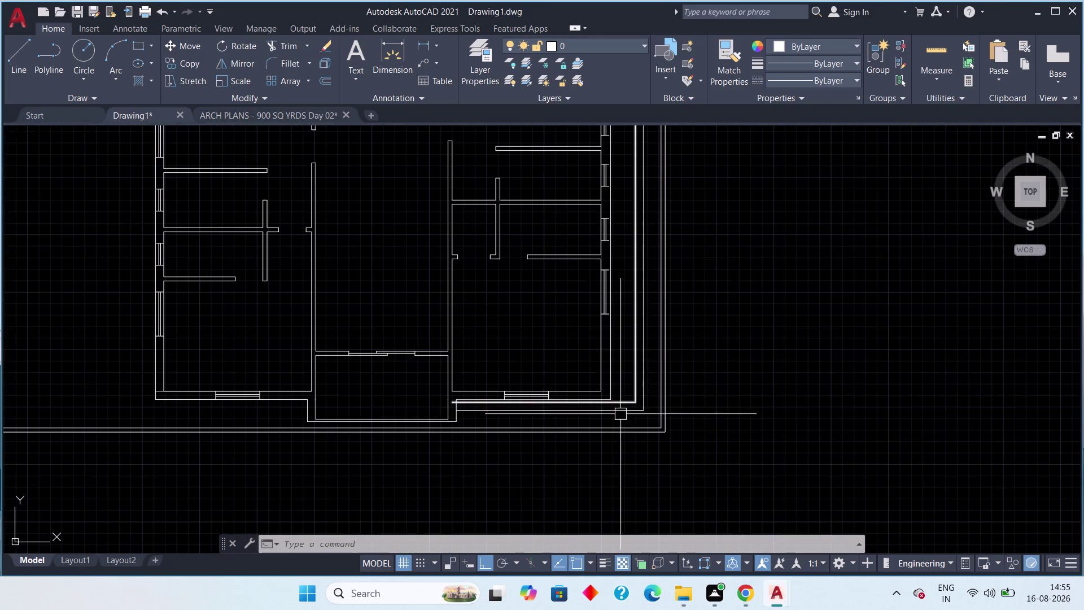
middle_drag(623, 399, 713, 379)
scroll(up, 3)
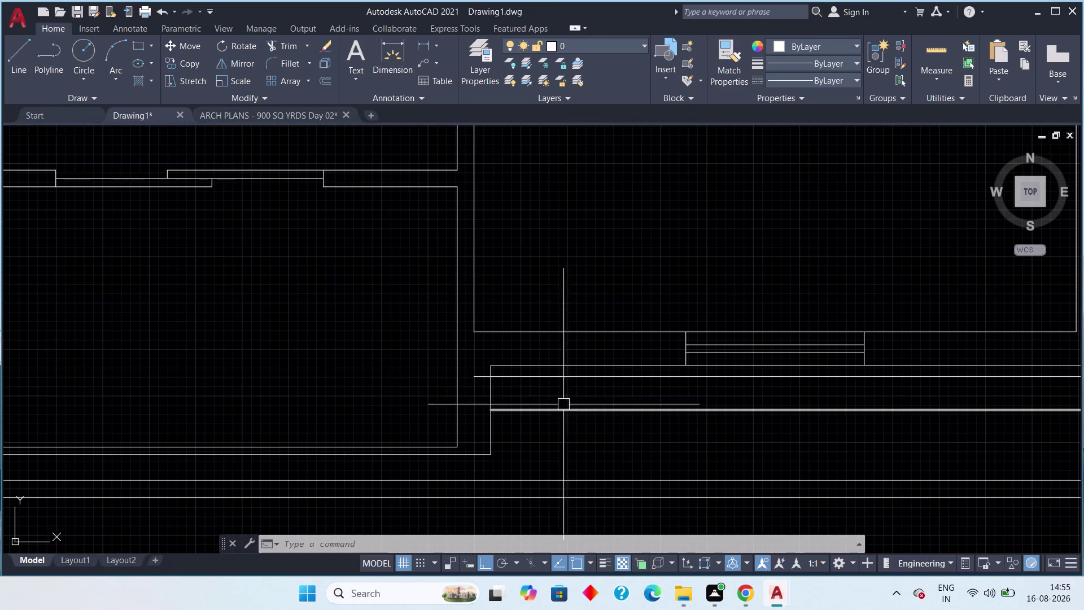
click(536, 380)
click(475, 374)
scroll(down, 3)
middle_drag(367, 376, 745, 388)
scroll(down, 3)
middle_drag(481, 372, 538, 370)
scroll(up, 3)
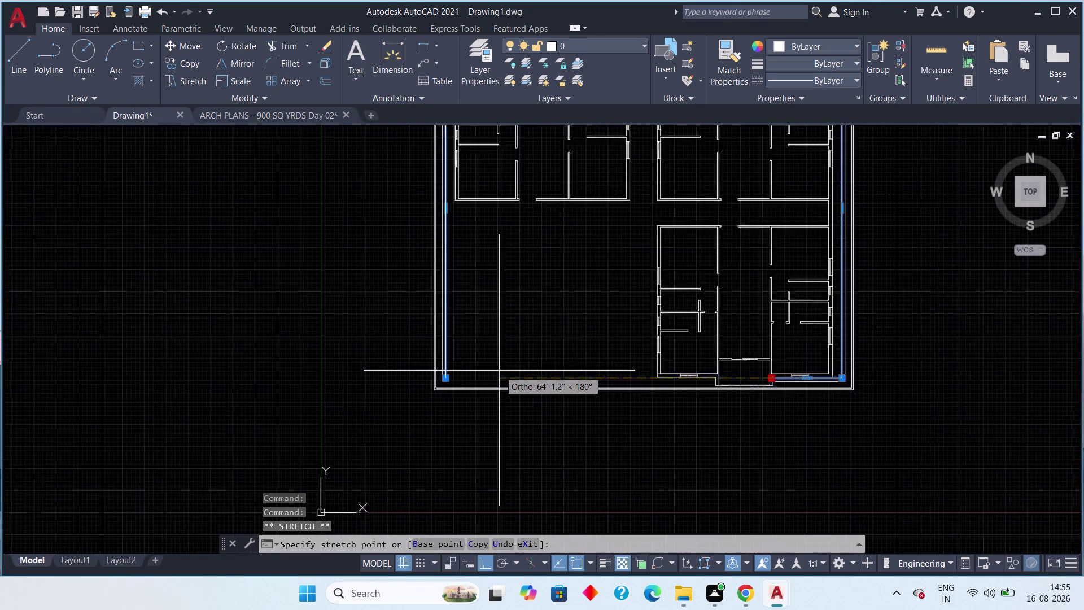
scroll(up, 3)
scroll(up, 3)
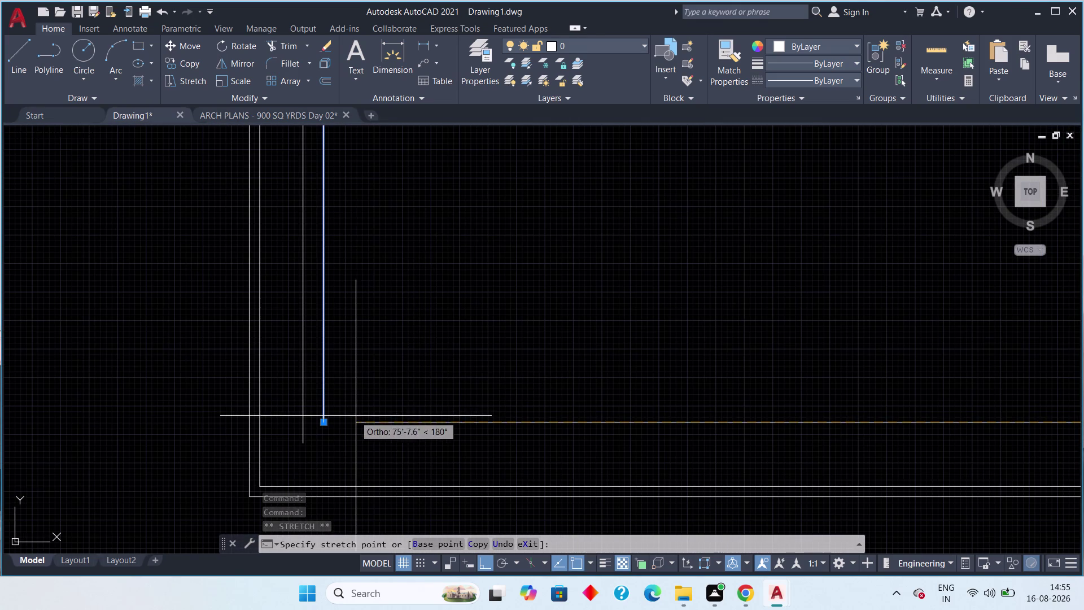
click(327, 421)
scroll(down, 3)
key(Escape)
middle_drag(522, 400, 401, 352)
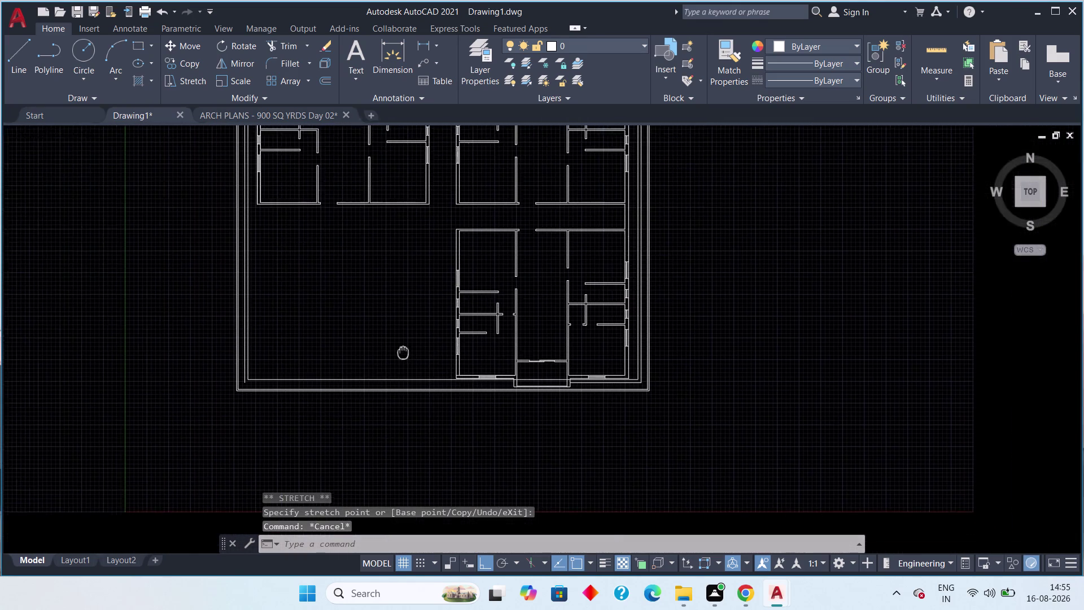
scroll(up, 3)
middle_drag(758, 352, 528, 308)
click(517, 283)
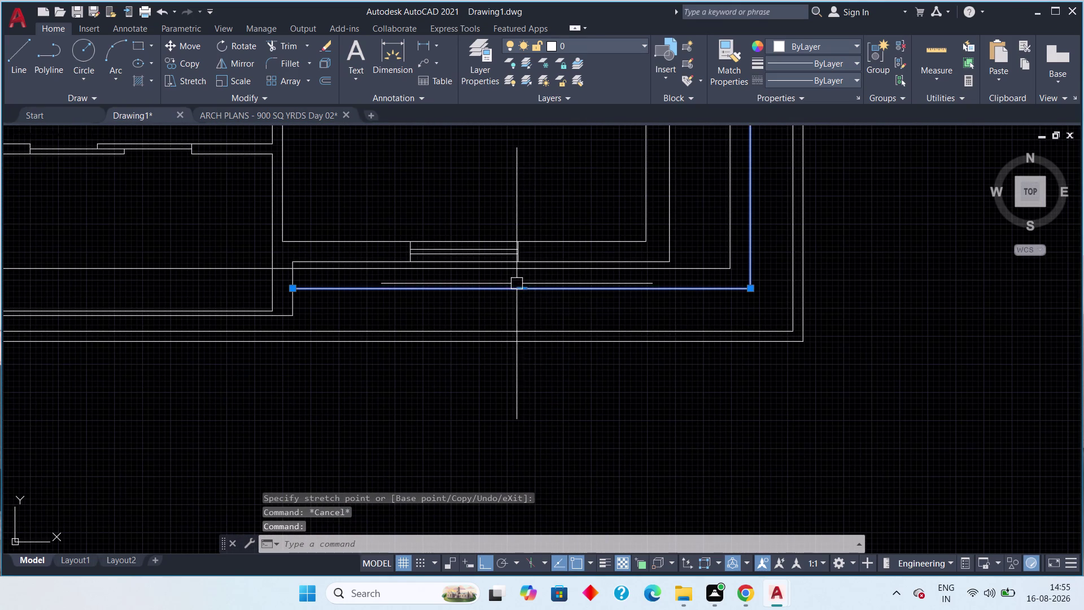
middle_drag(456, 313, 629, 338)
click(464, 315)
scroll(down, 3)
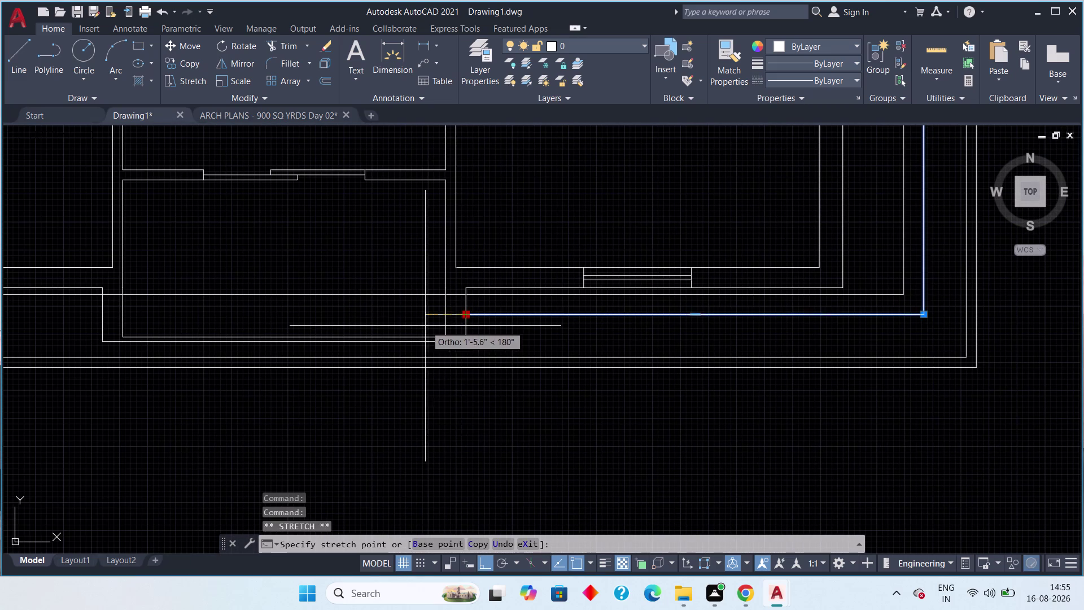
scroll(down, 3)
middle_drag(367, 317, 657, 339)
scroll(up, 3)
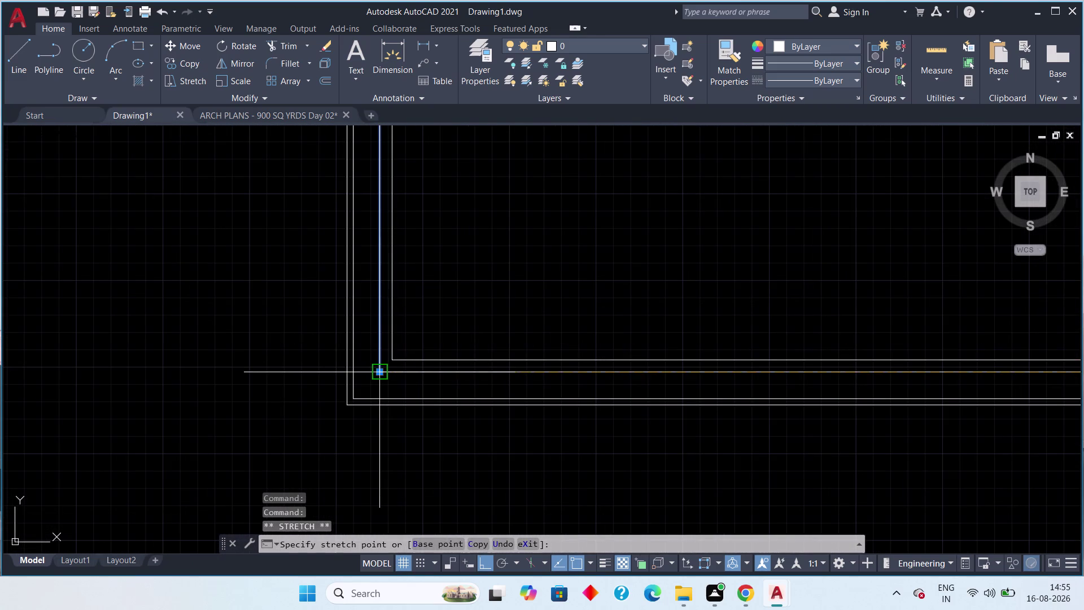
click(385, 373)
key(Escape)
scroll(down, 3)
middle_drag(550, 304, 442, 279)
scroll(up, 3)
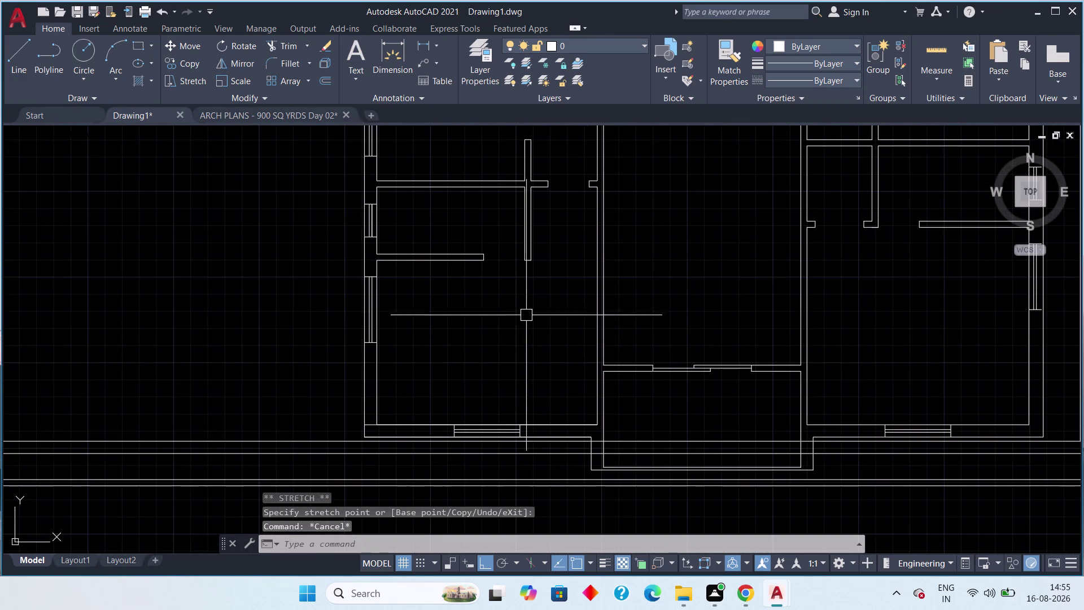
middle_drag(714, 402, 641, 391)
scroll(down, 3)
middle_drag(736, 296, 642, 371)
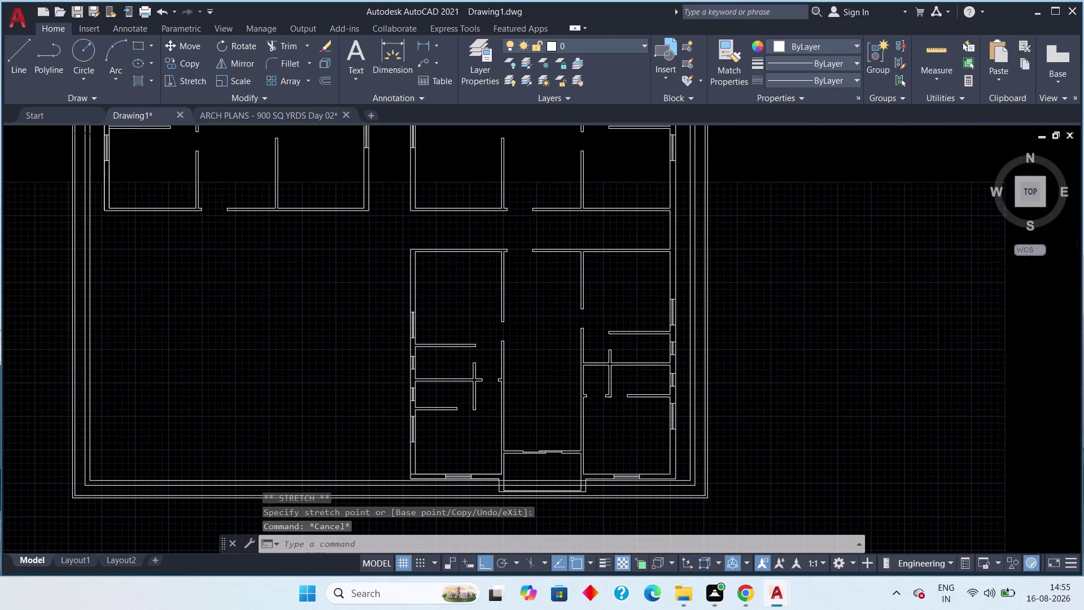
scroll(down, 3)
middle_drag(614, 345, 549, 343)
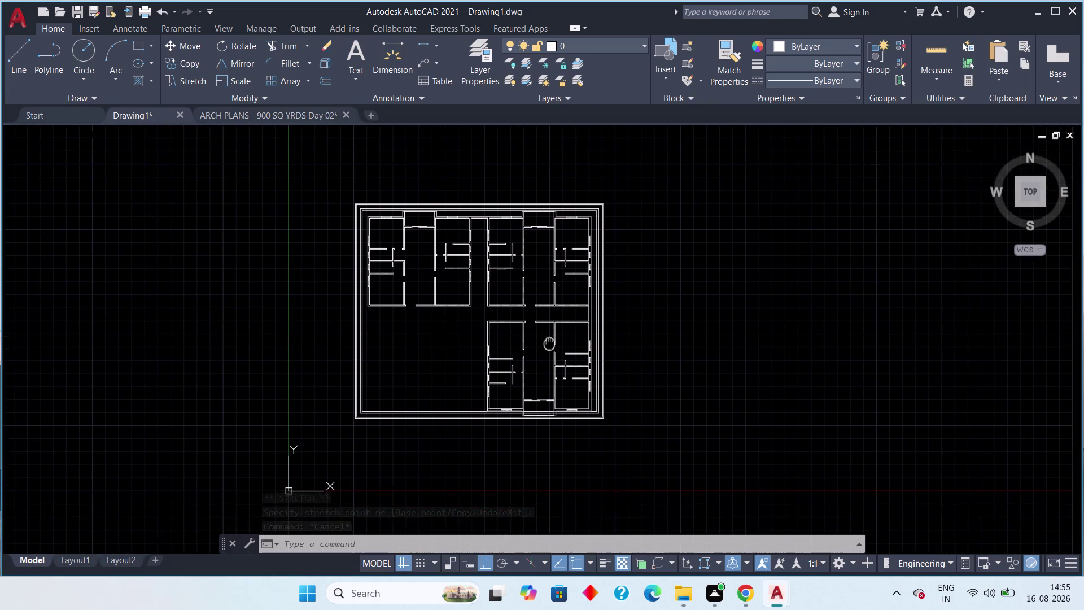
middle_drag(549, 343, 543, 340)
scroll(up, 3)
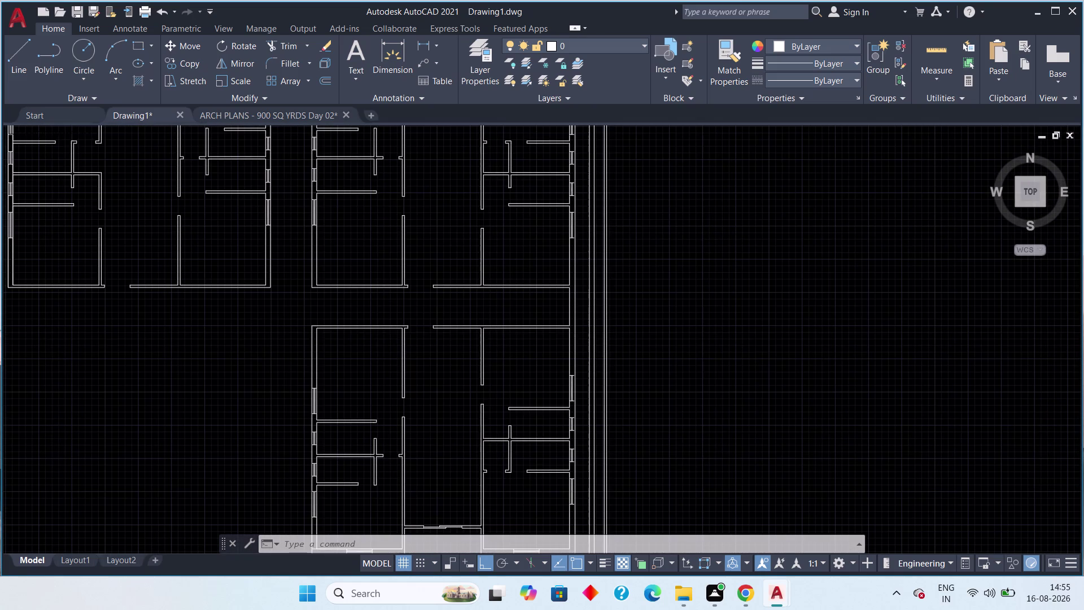
middle_drag(586, 312, 577, 343)
middle_drag(511, 359, 524, 363)
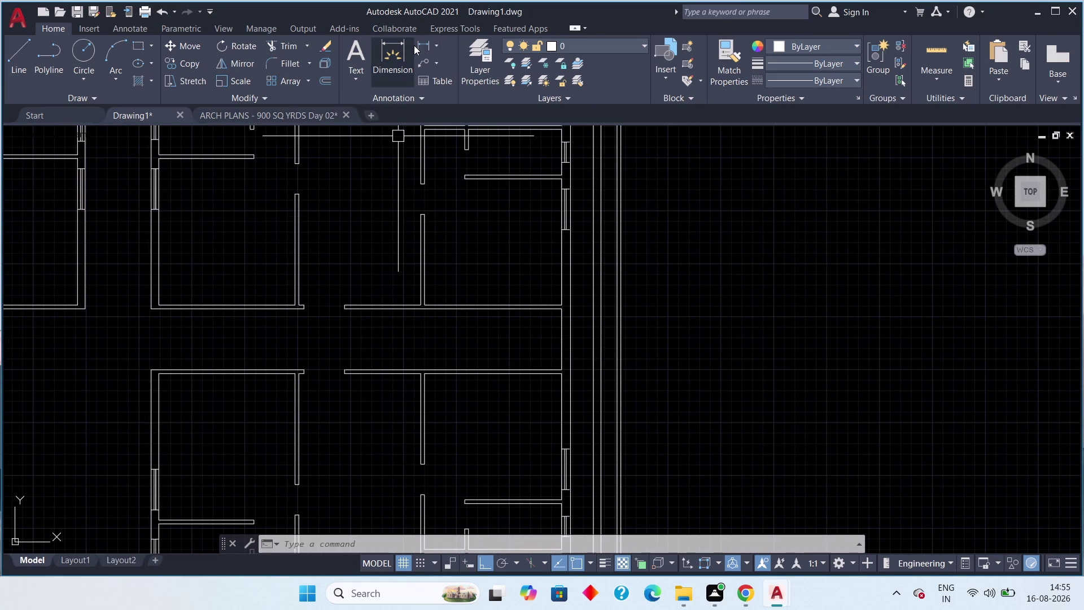
Measure the wall opening with a 6'-6" linear dimension.
click(424, 44)
middle_drag(170, 266, 256, 264)
scroll(up, 3)
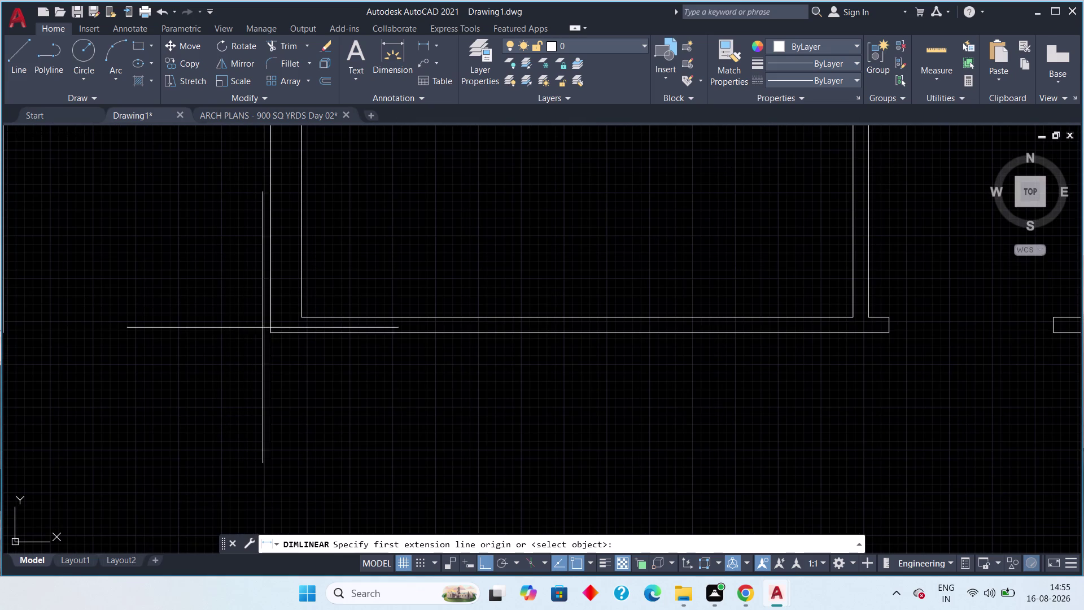
click(272, 327)
middle_drag(180, 326, 457, 356)
scroll(down, 3)
click(396, 358)
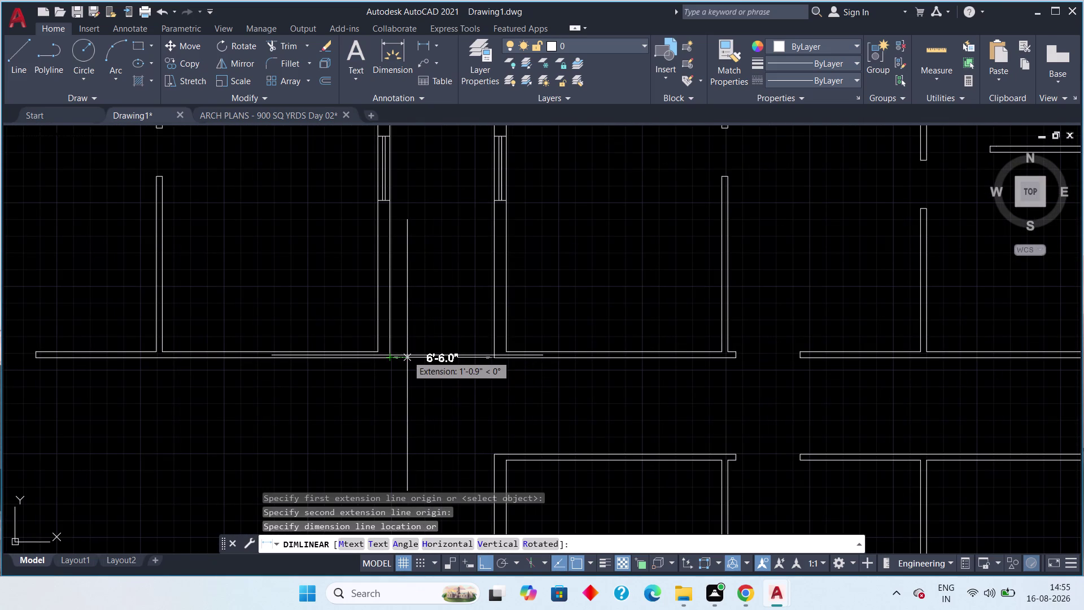
click(407, 355)
scroll(down, 3)
middle_drag(631, 408, 439, 341)
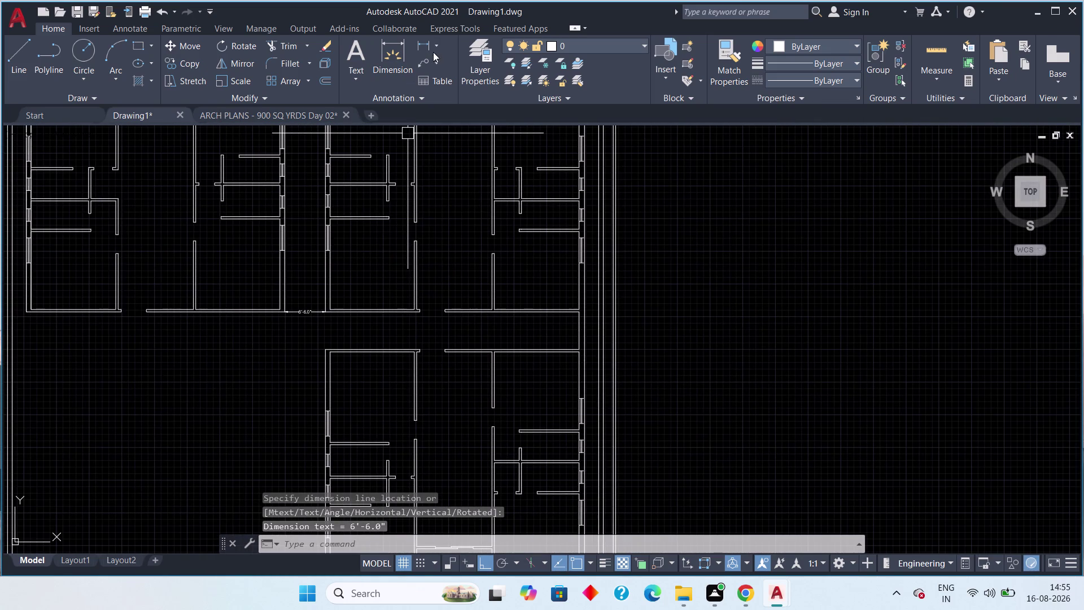
Add a vertical 6' dimension across the wall gap near the right wall.
click(428, 46)
scroll(up, 3)
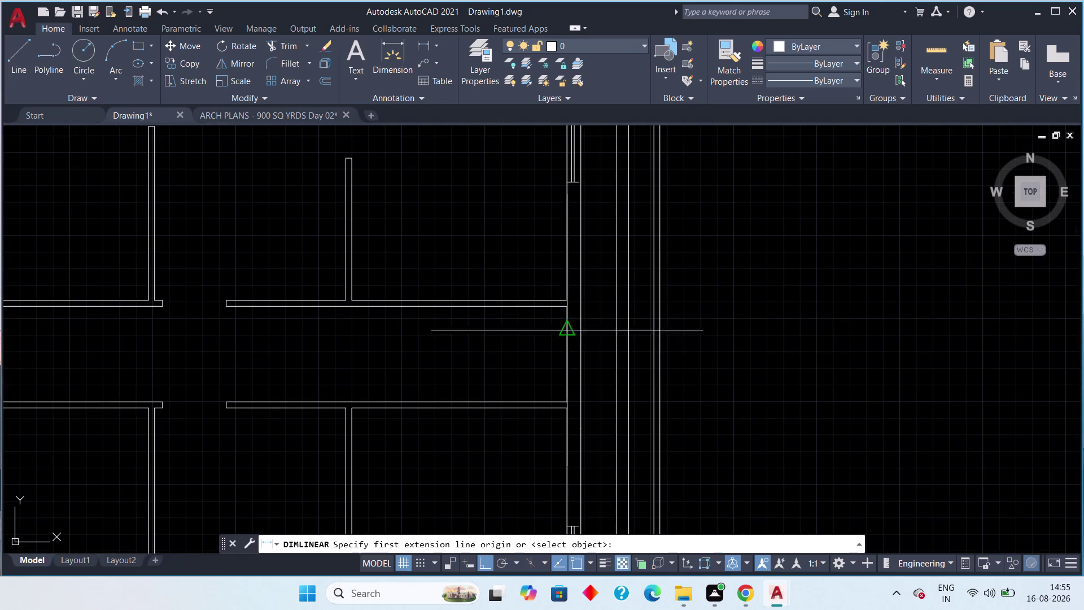
click(568, 312)
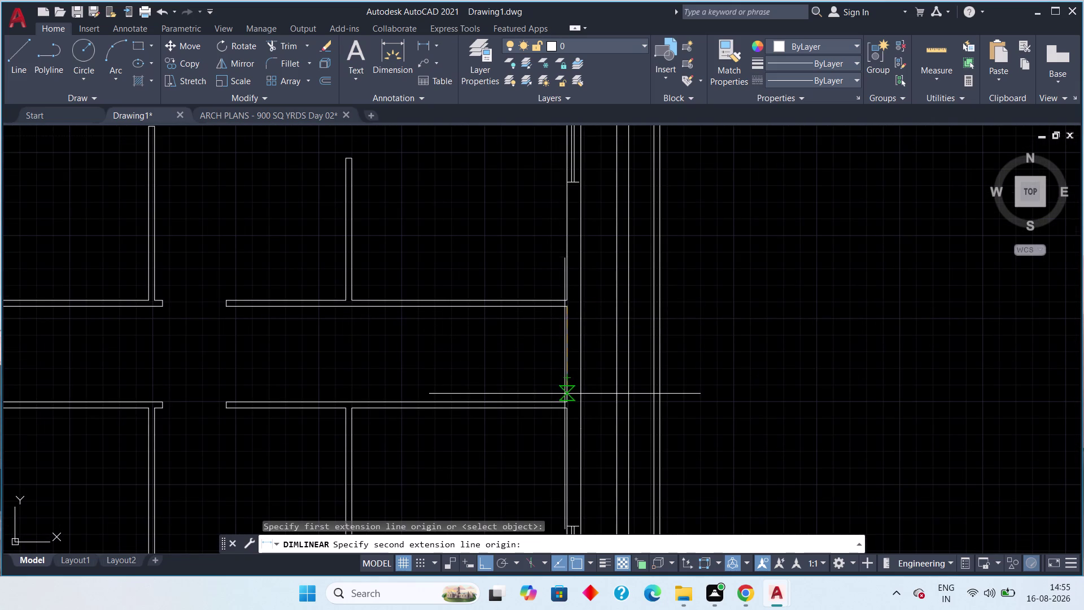
click(565, 396)
click(543, 396)
scroll(down, 3)
middle_drag(457, 373, 570, 374)
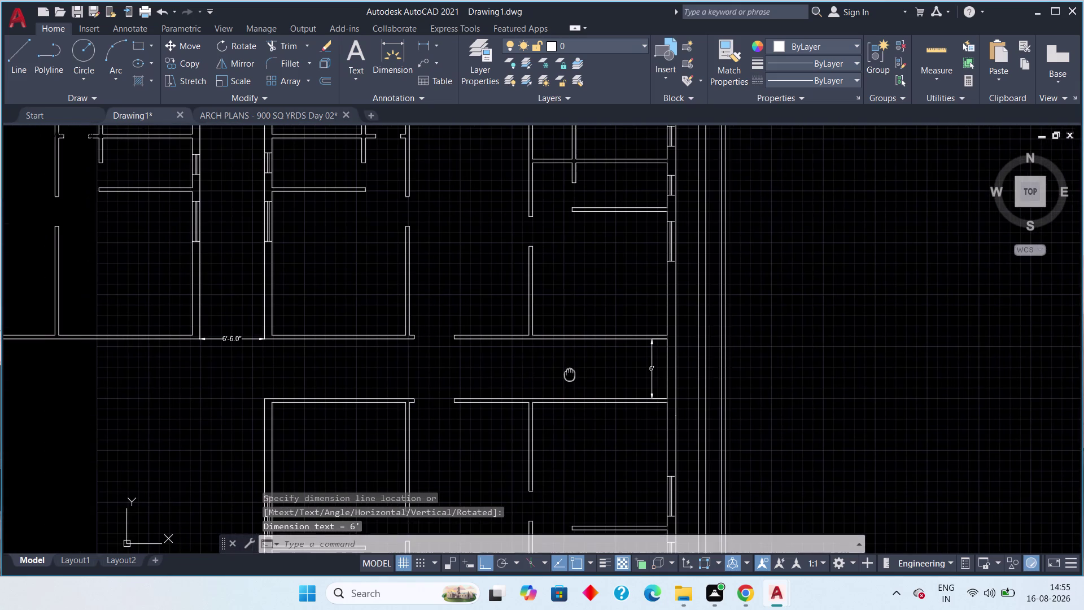
middle_drag(569, 374, 572, 374)
key(Escape)
Delete both temporary dimensions.
click(656, 367)
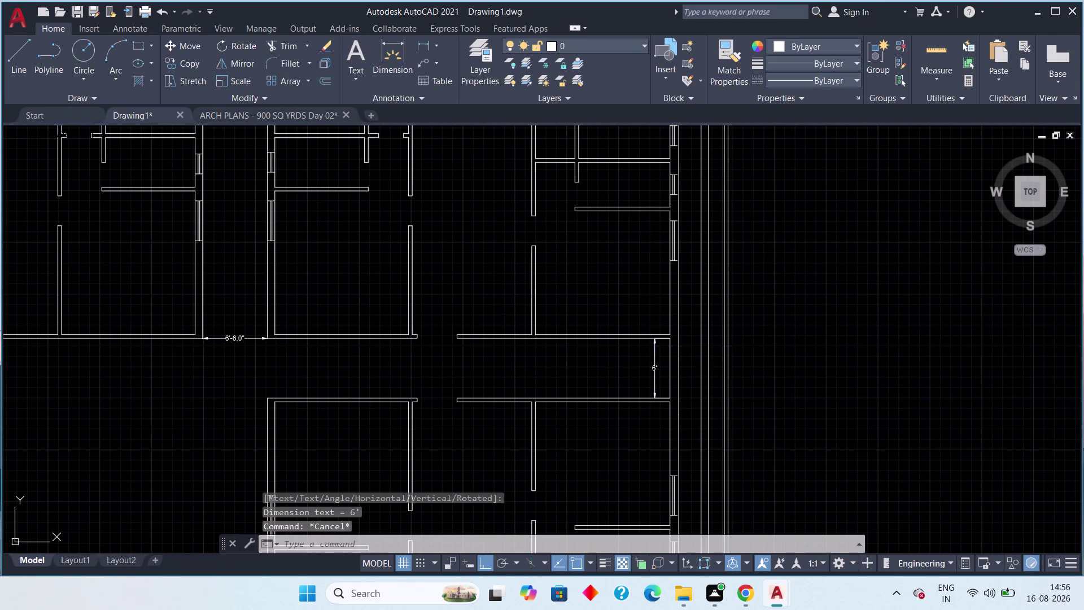
key(Delete)
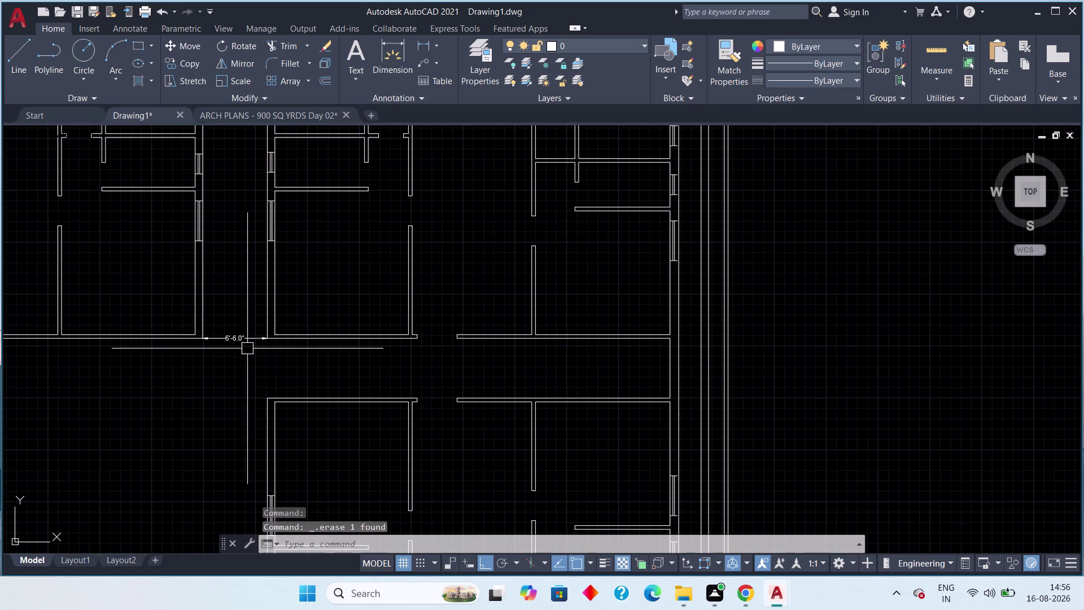
click(240, 337)
key(Delete)
Zoom out over the floor plan and switch to the ARCH PLANS - 900 SQ YRDS Day 02 tab.
scroll(down, 3)
middle_drag(348, 372, 277, 339)
scroll(down, 3)
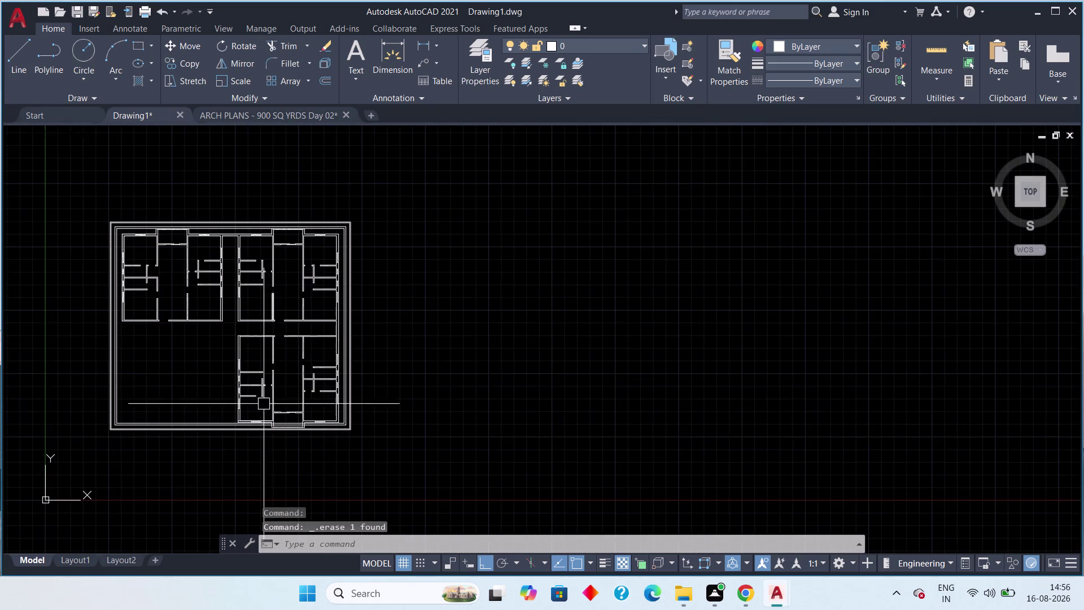
scroll(up, 3)
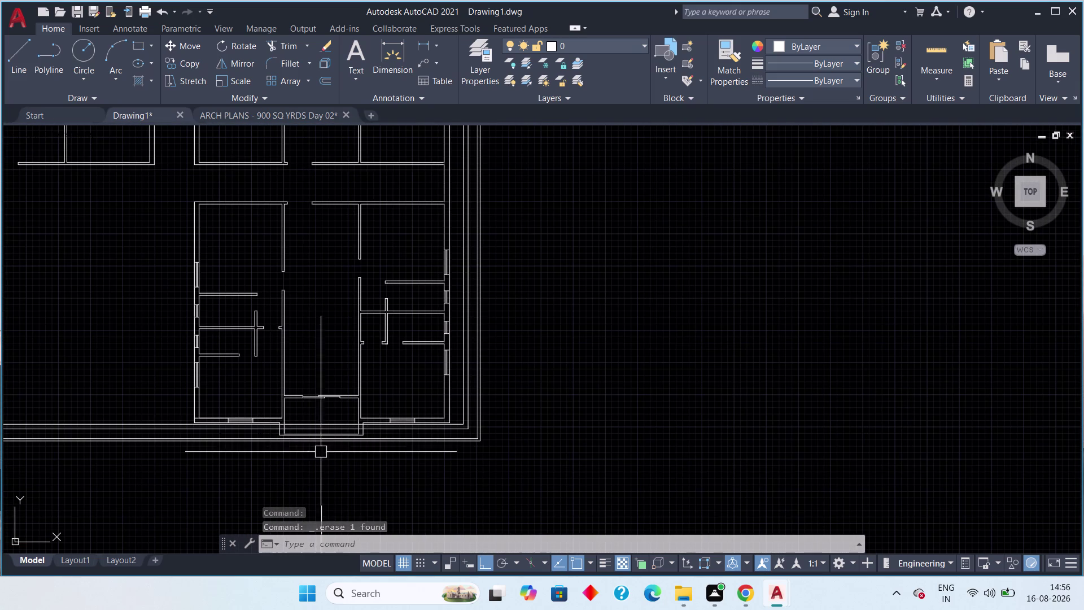
scroll(down, 3)
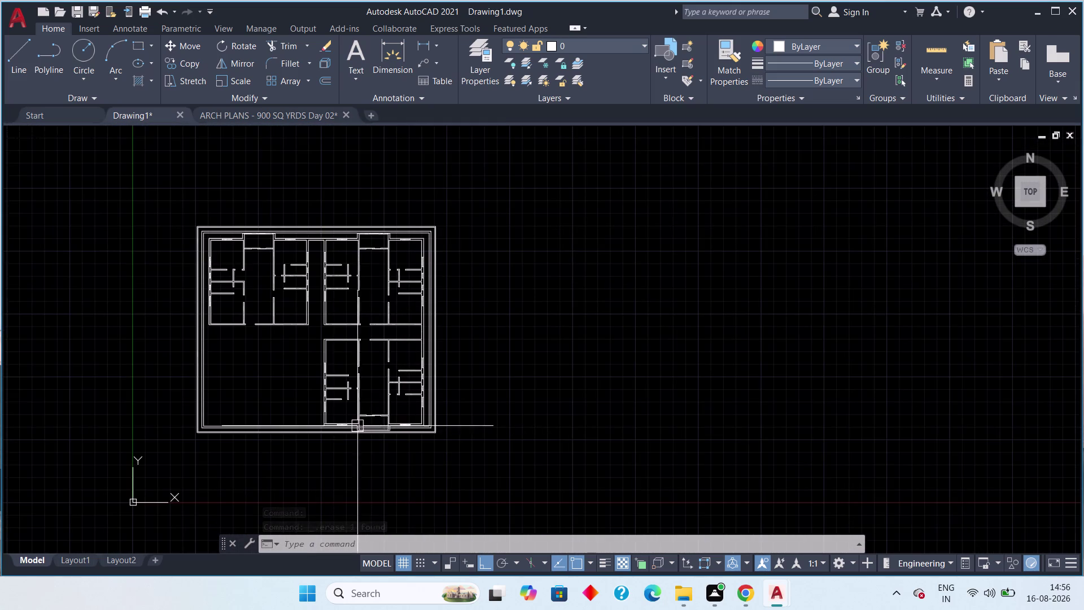
middle_drag(244, 421, 322, 401)
scroll(up, 3)
scroll(down, 3)
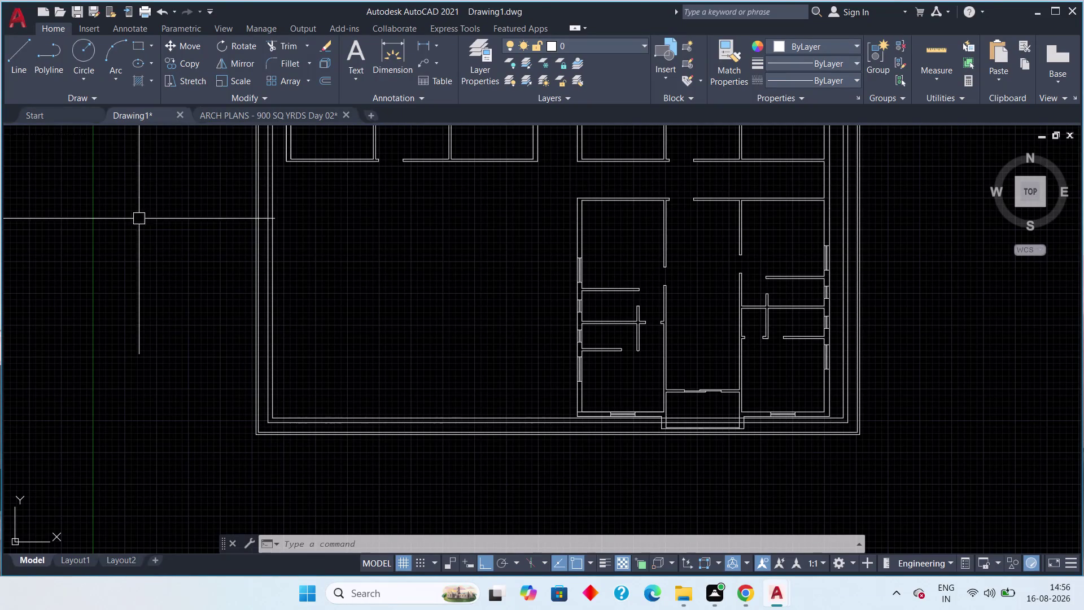
click(261, 110)
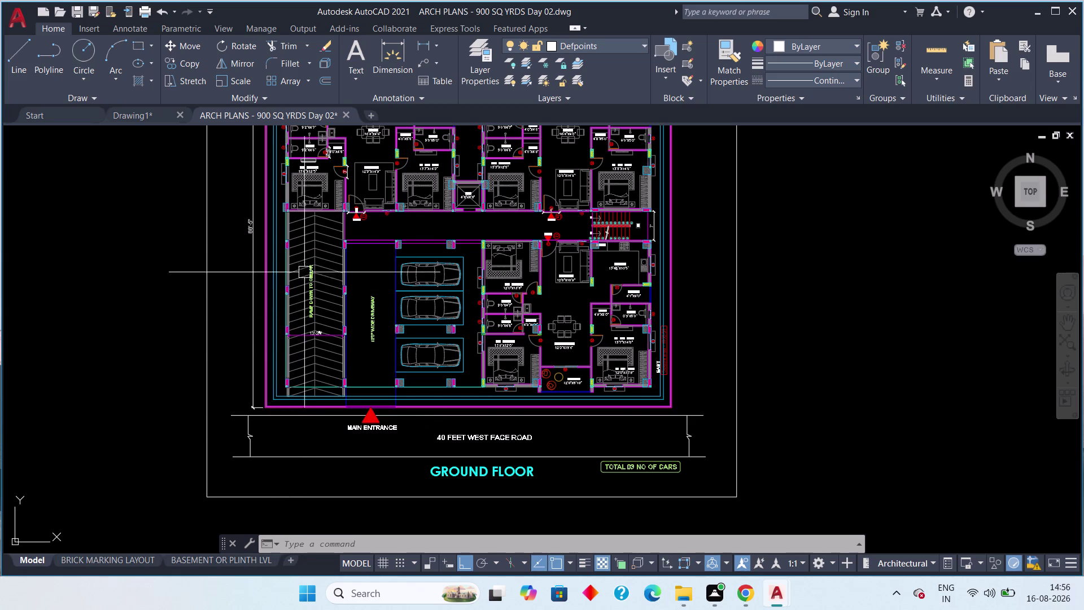
Pan and zoom over the top of the reference plan up to the DAY 02 title.
middle_drag(307, 284, 290, 445)
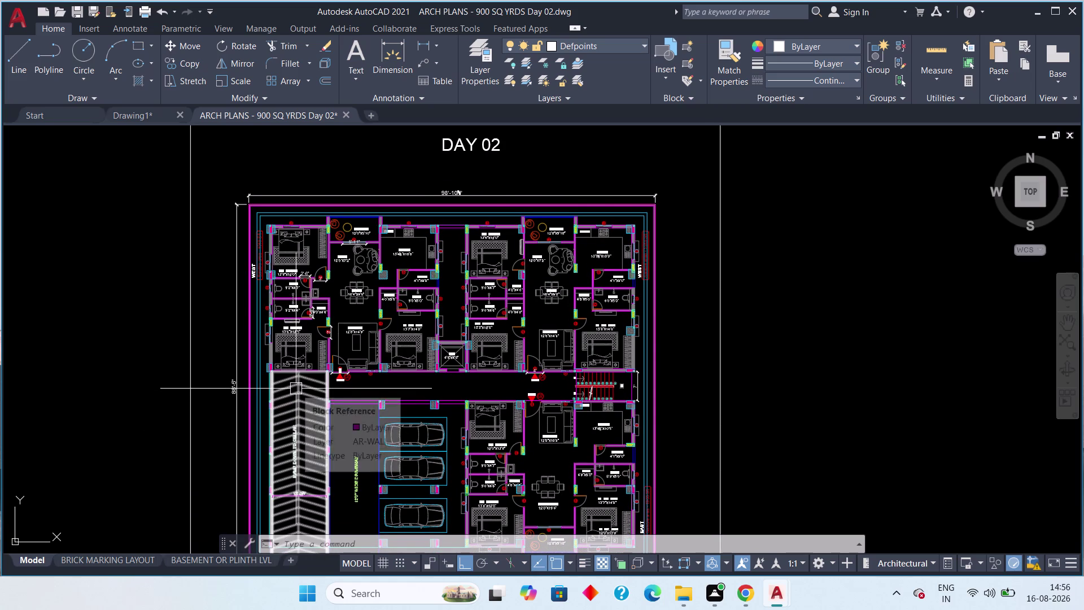
scroll(up, 3)
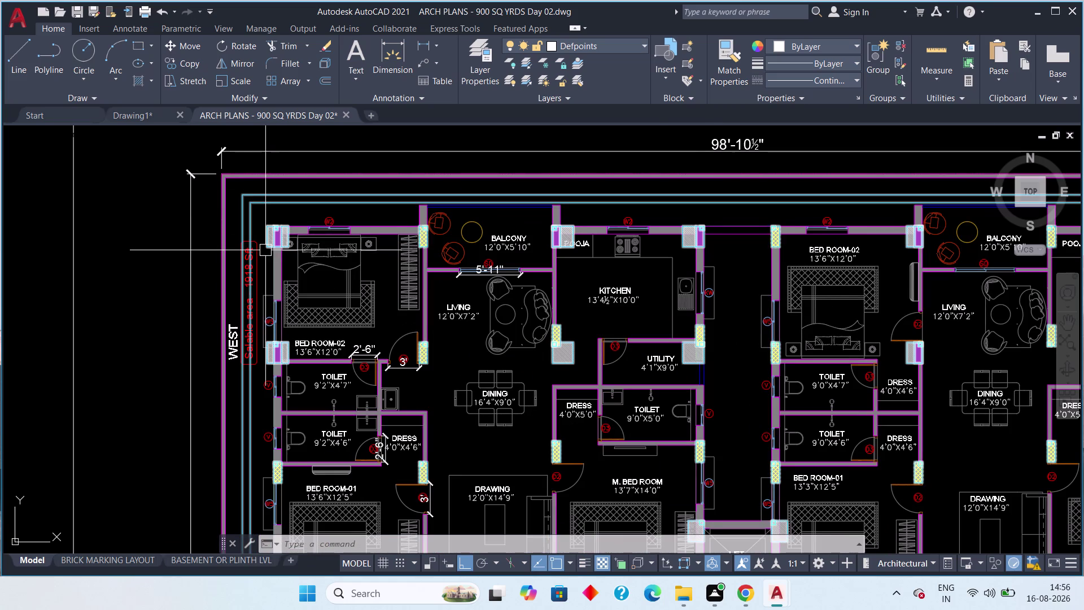
scroll(up, 3)
scroll(up, 3)
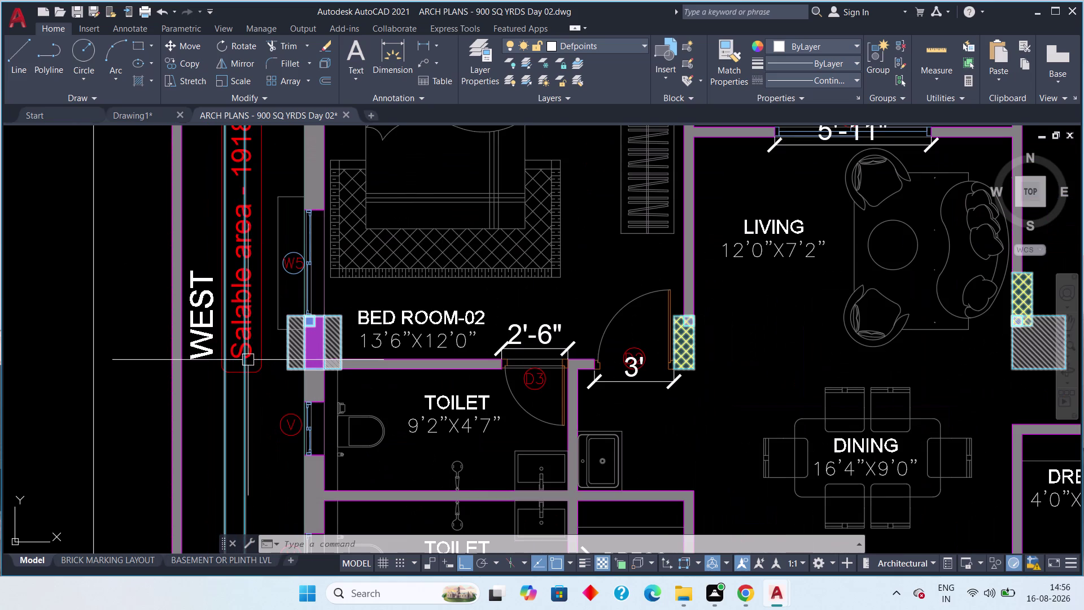
scroll(down, 3)
scroll(up, 3)
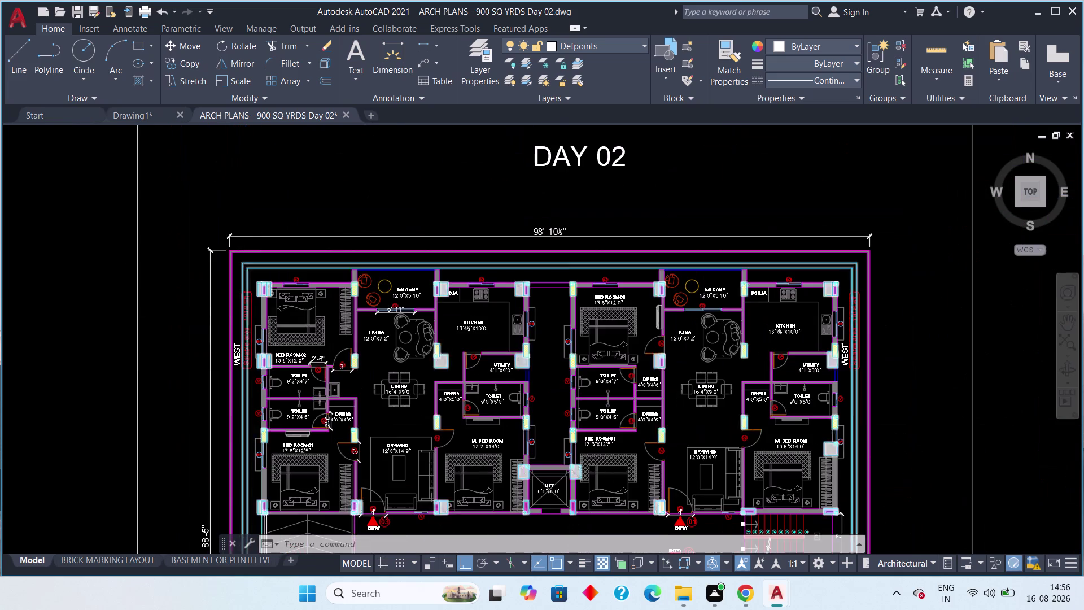
scroll(up, 3)
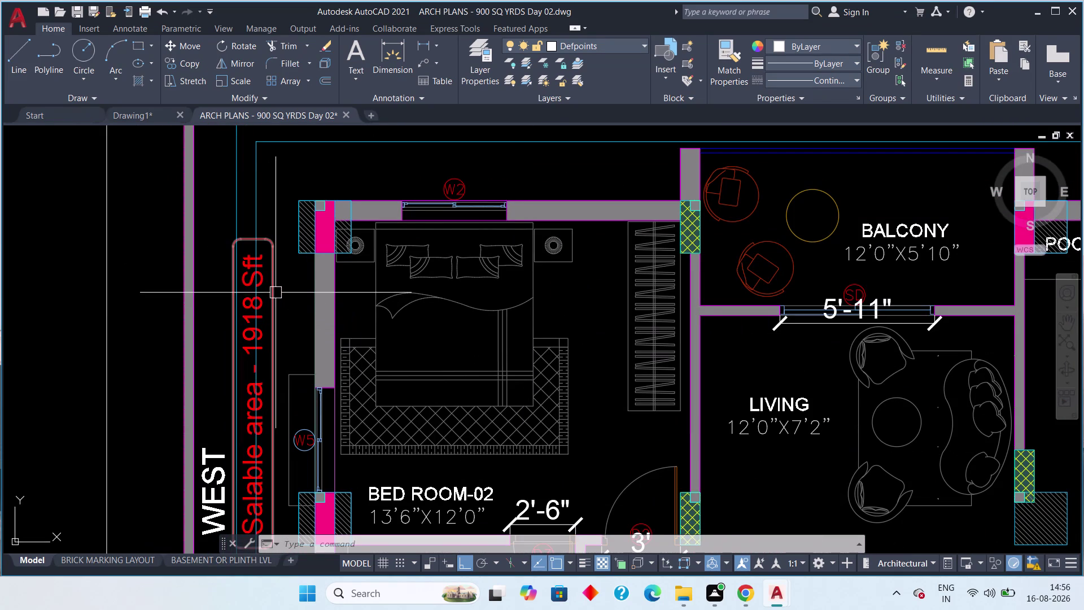
scroll(down, 3)
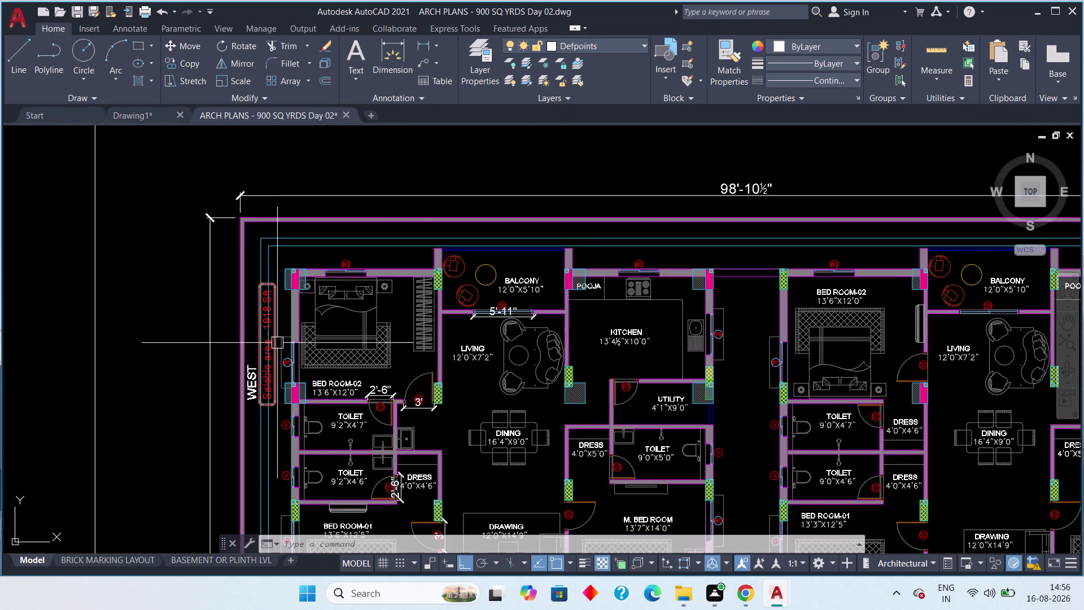
scroll(down, 3)
middle_drag(273, 348, 271, 265)
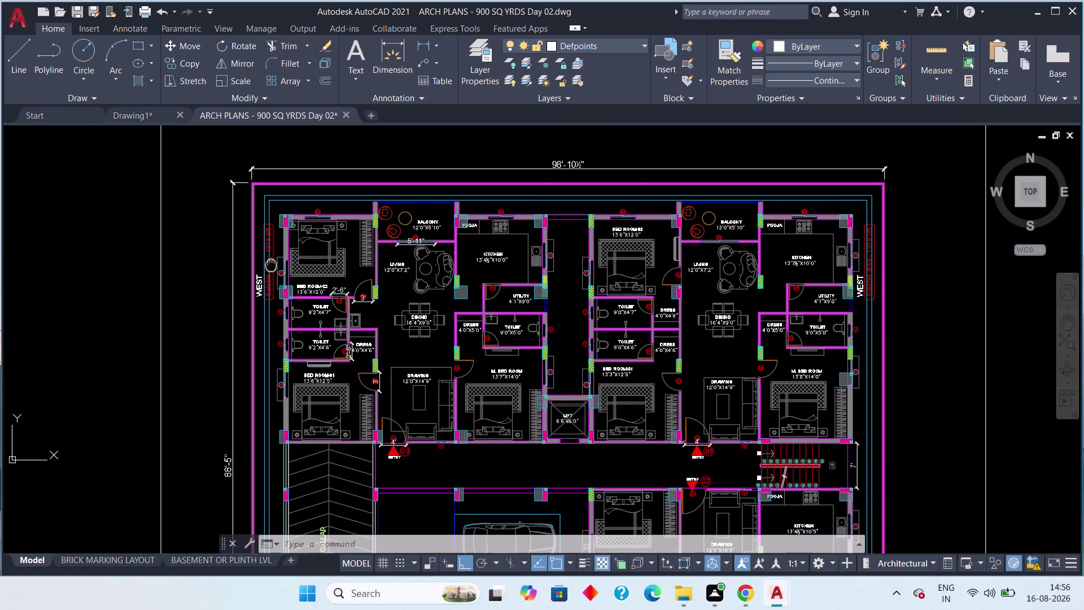
middle_drag(271, 265, 267, 265)
scroll(down, 3)
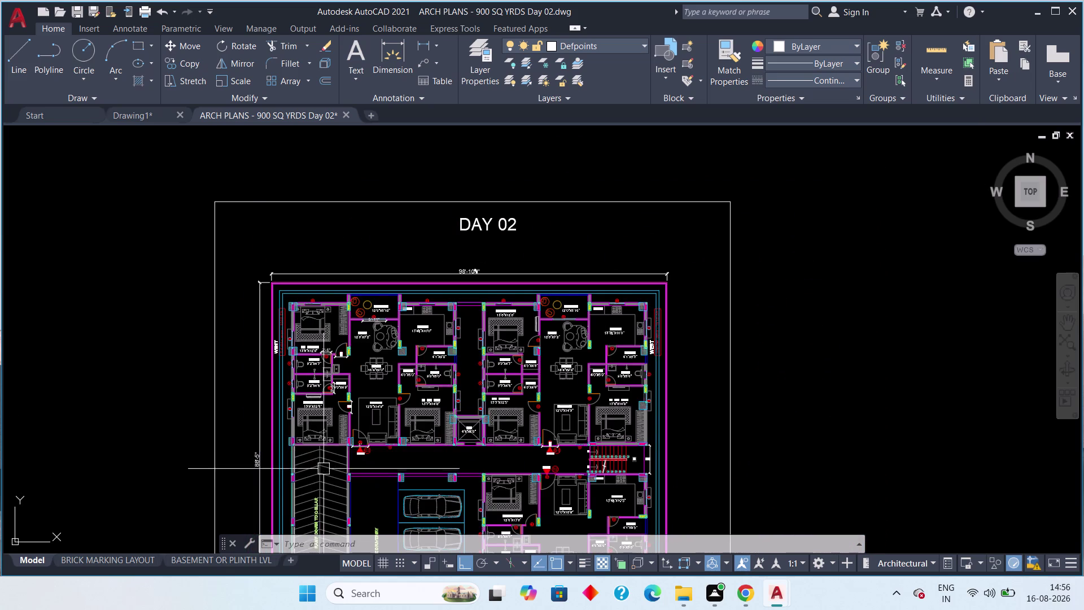
Review the entrance road, lower ground floor and east-side unit, then switch to Drawing1.
middle_drag(319, 441, 290, 211)
scroll(up, 3)
middle_drag(465, 415, 340, 392)
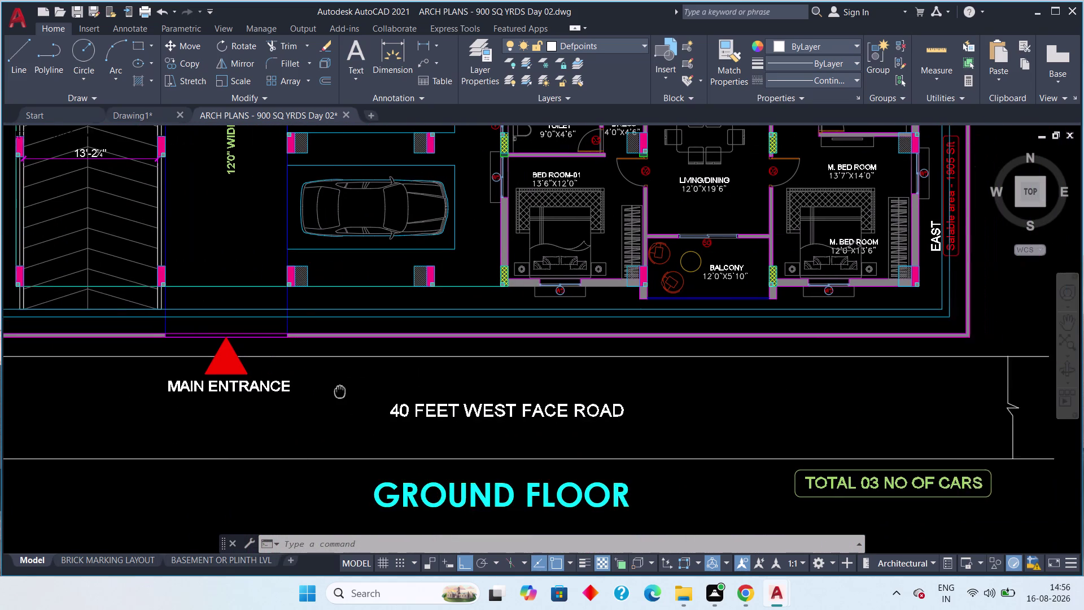
middle_drag(340, 391, 327, 397)
scroll(down, 3)
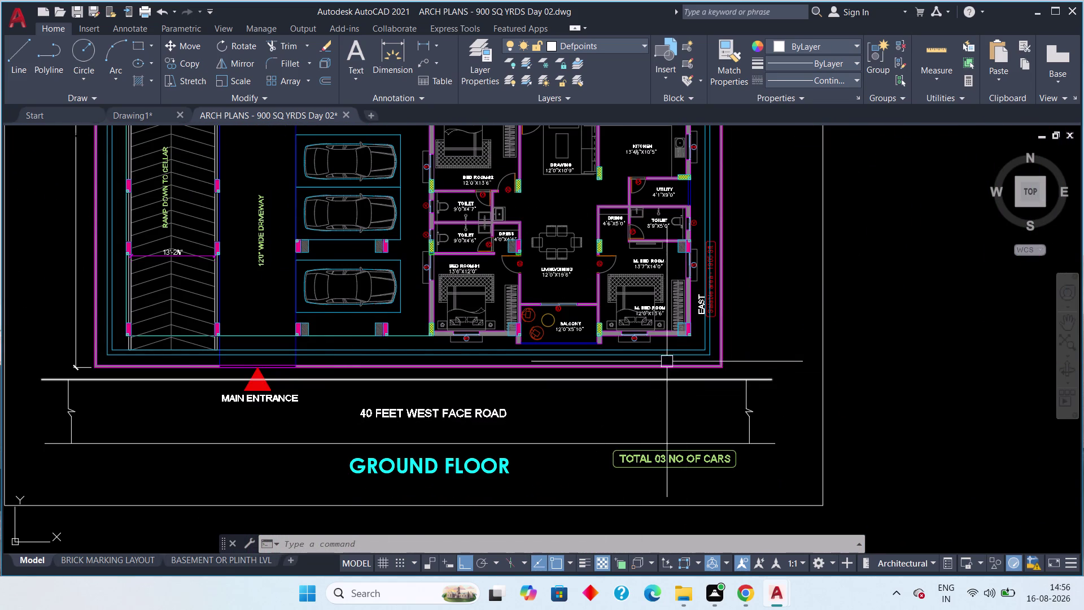
scroll(up, 3)
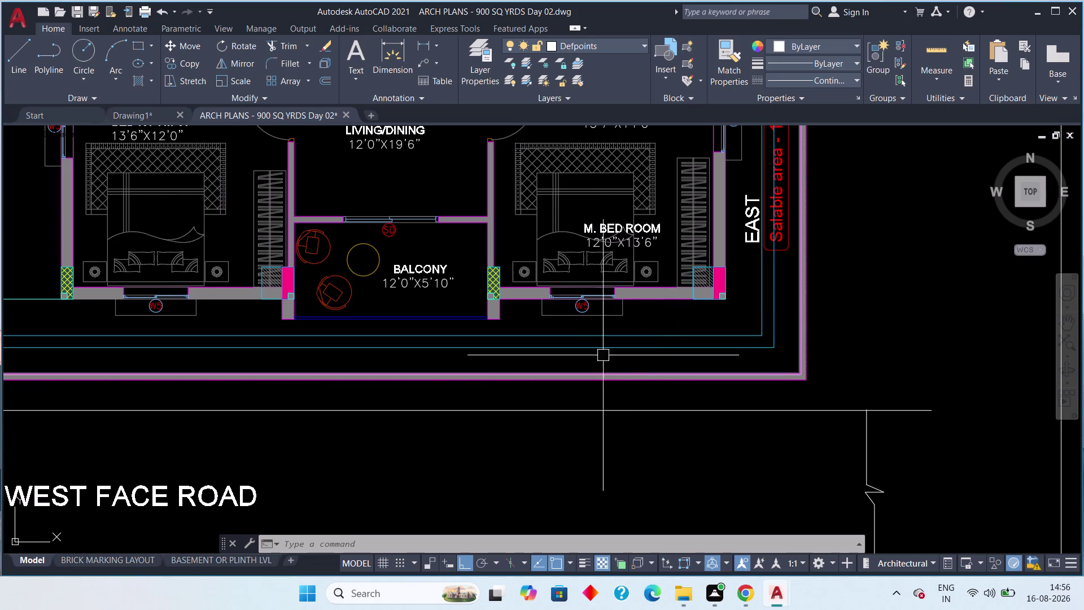
scroll(down, 3)
middle_drag(569, 353, 553, 417)
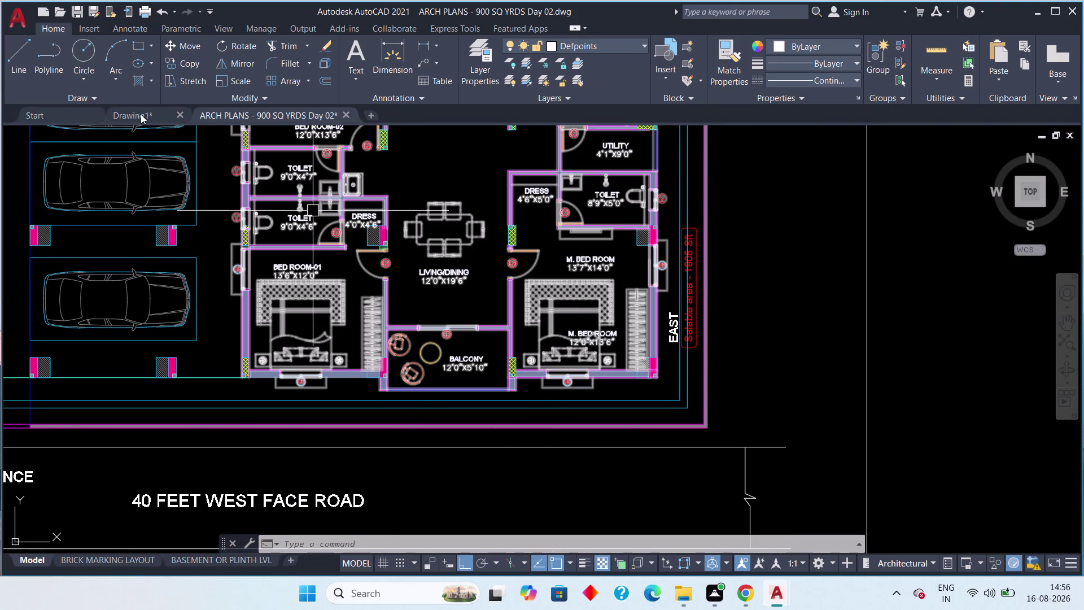
click(141, 114)
scroll(up, 3)
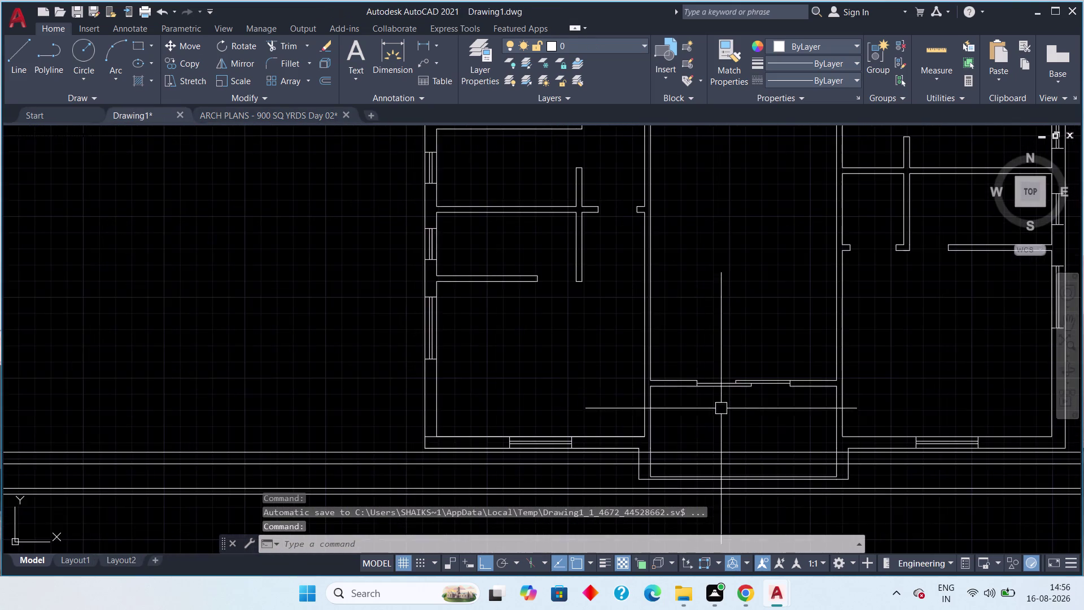
middle_drag(709, 391, 639, 296)
scroll(up, 3)
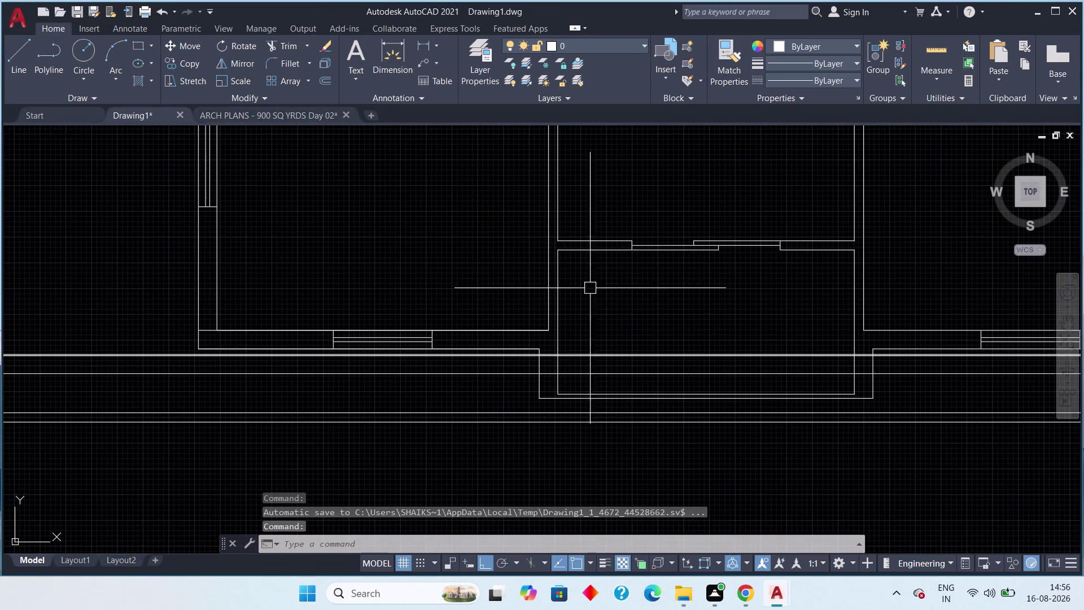
click(425, 43)
middle_drag(501, 338, 496, 279)
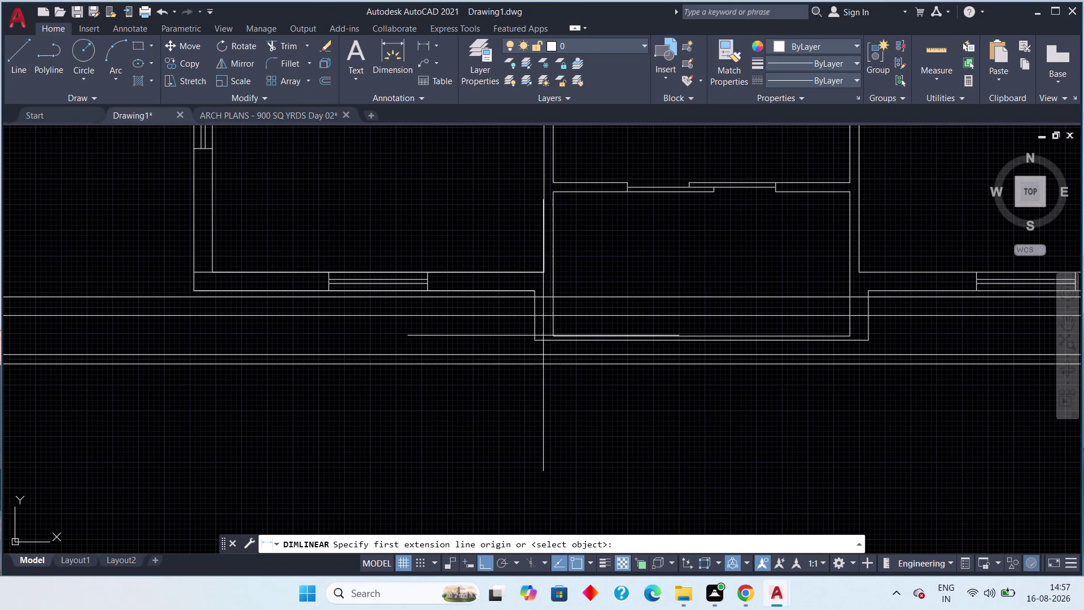
click(533, 345)
click(536, 317)
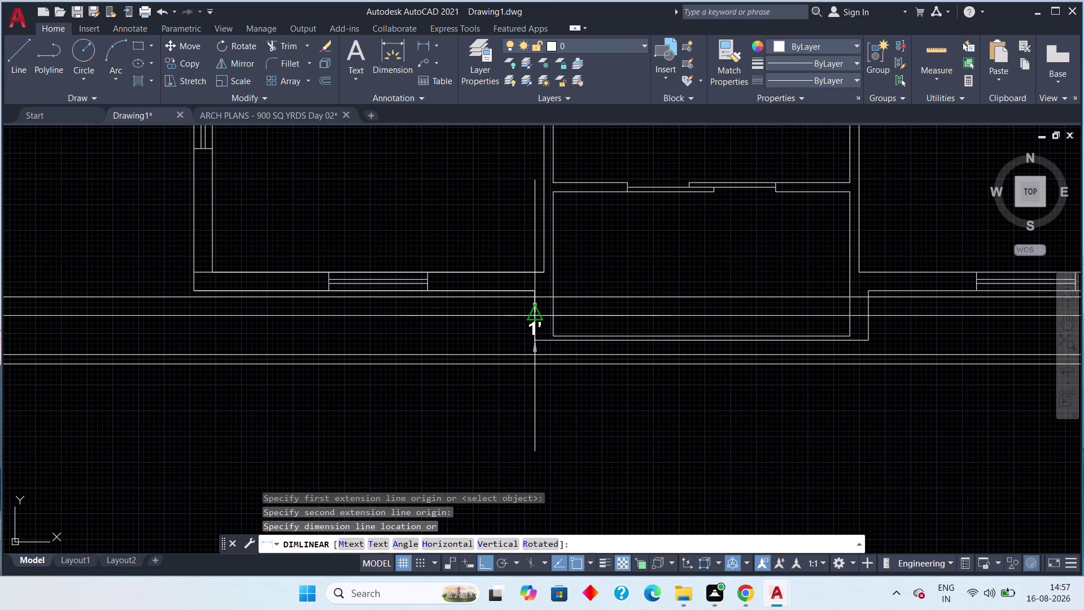
click(506, 317)
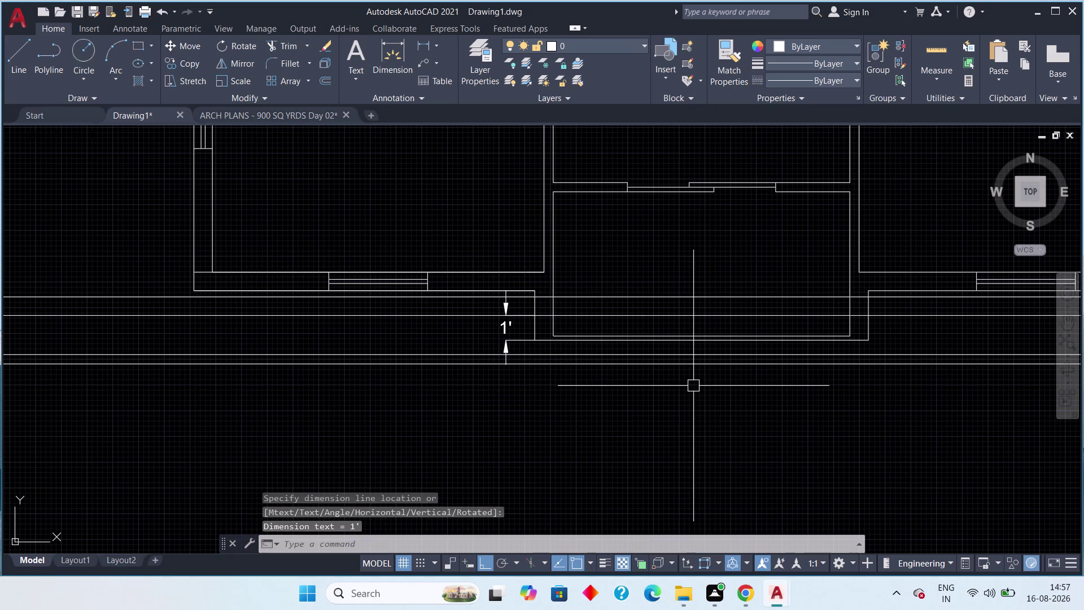
key(F1)
click(943, 80)
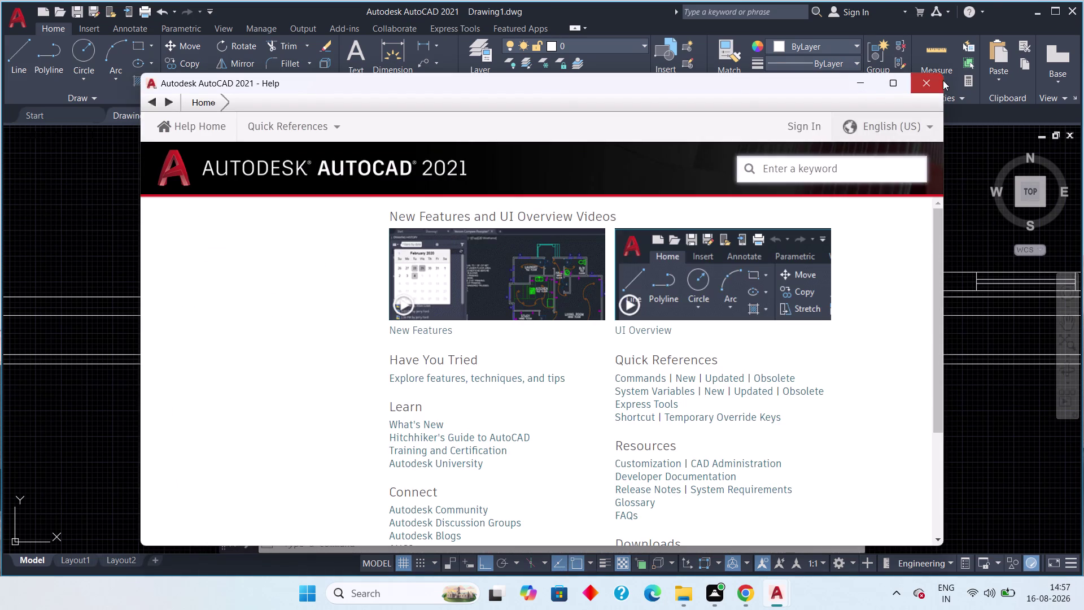
key(Escape)
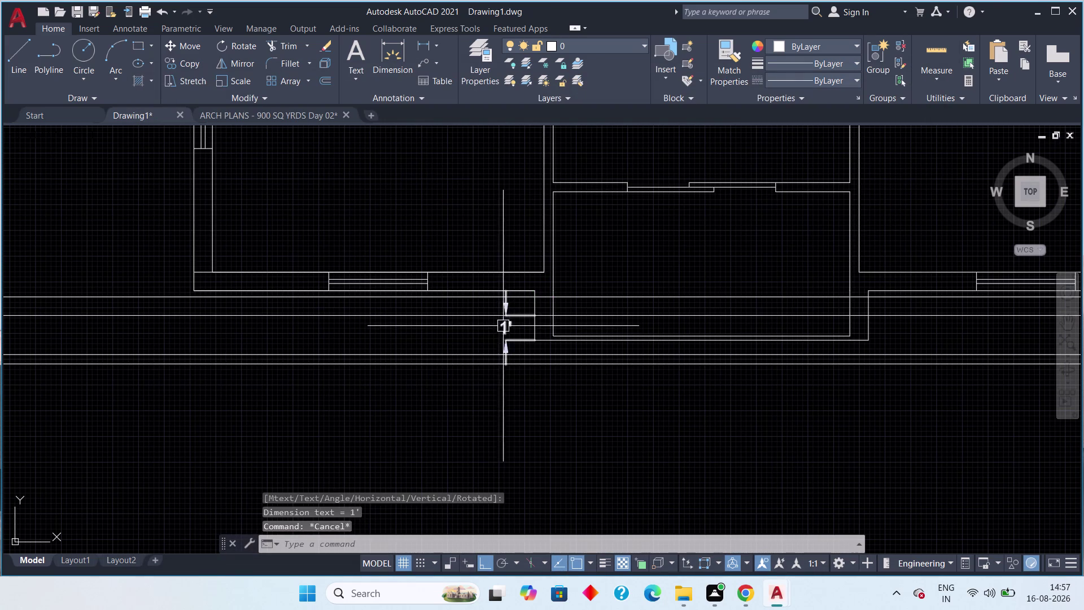
click(507, 327)
key(Delete)
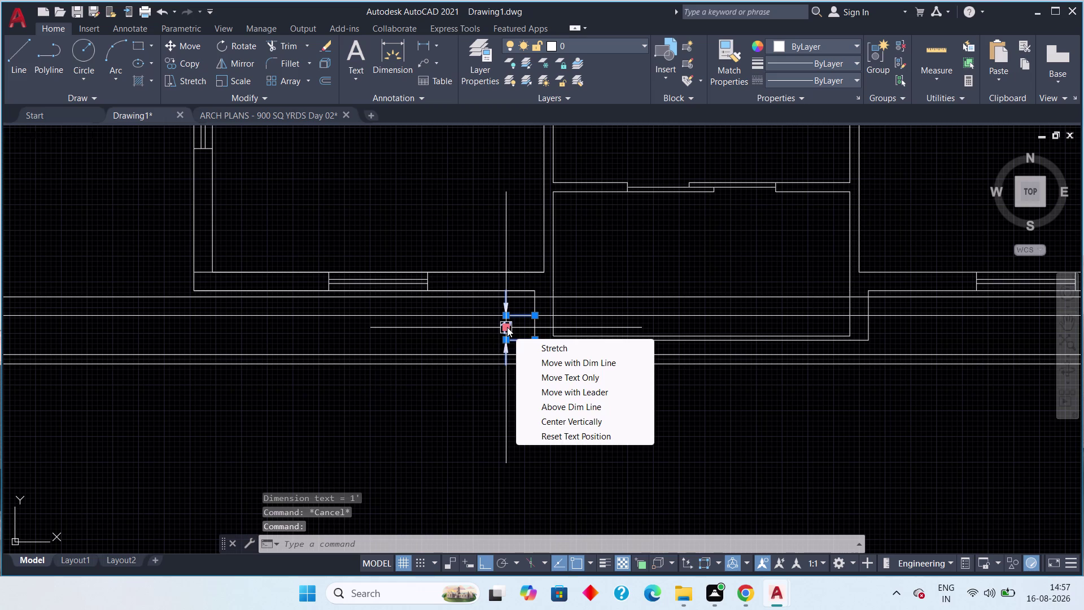
key(Delete)
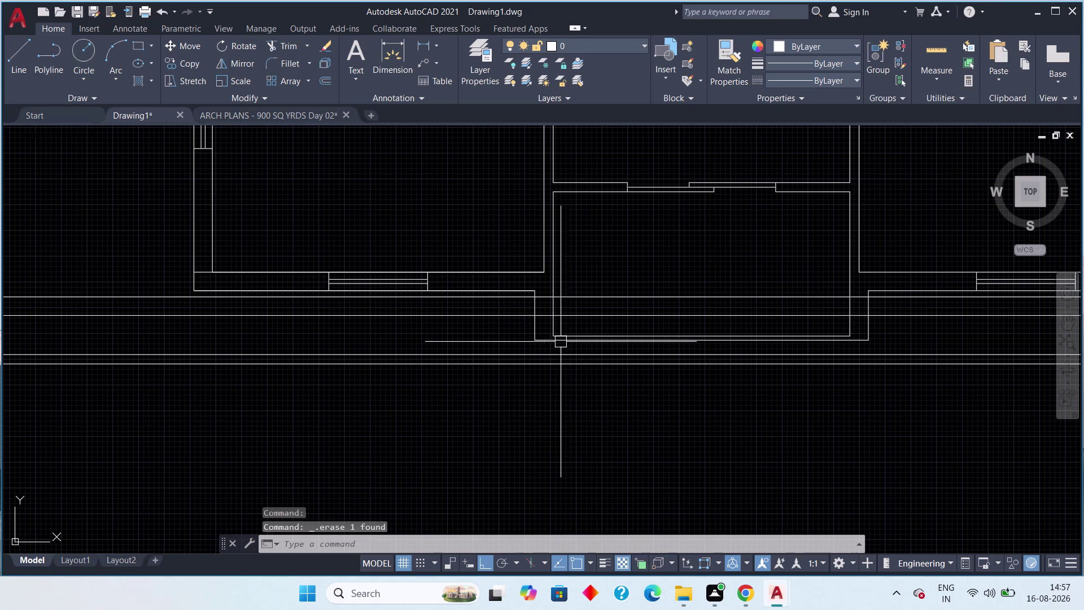
scroll(up, 3)
middle_drag(571, 331, 572, 353)
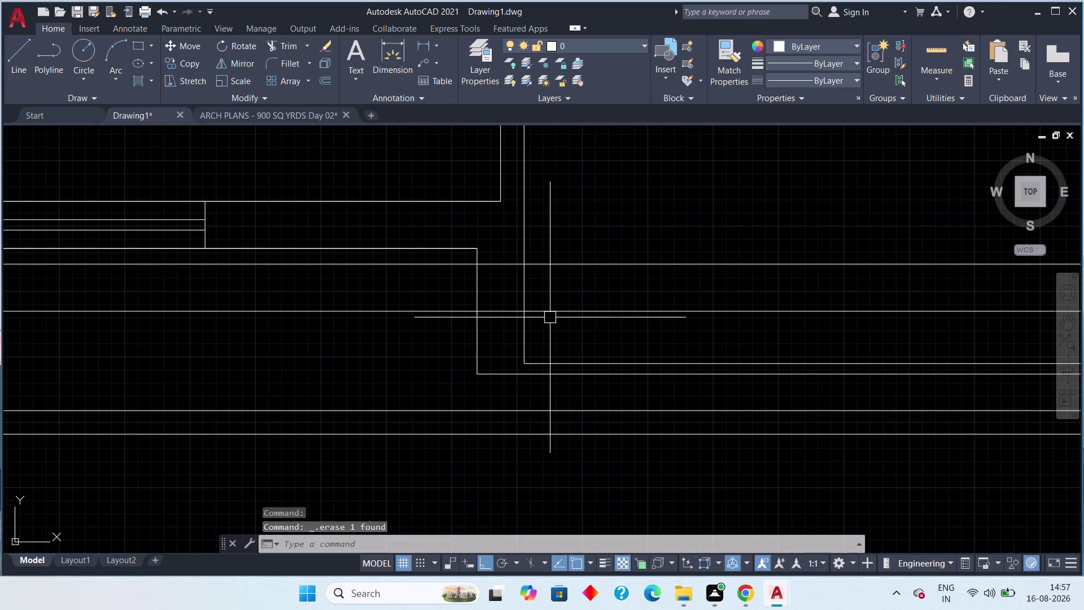
scroll(down, 3)
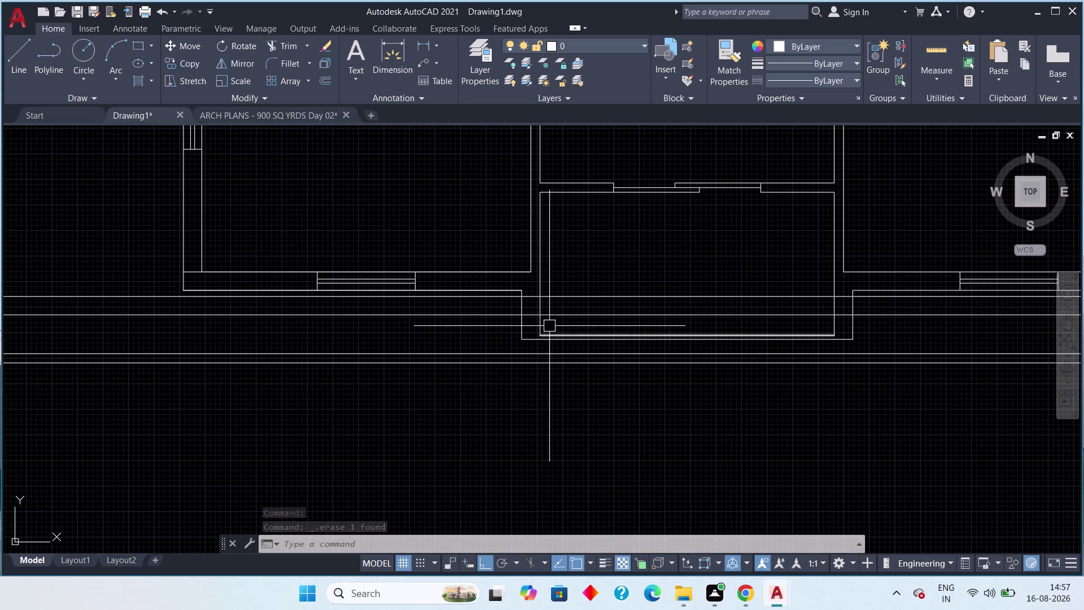
middle_drag(550, 326, 541, 364)
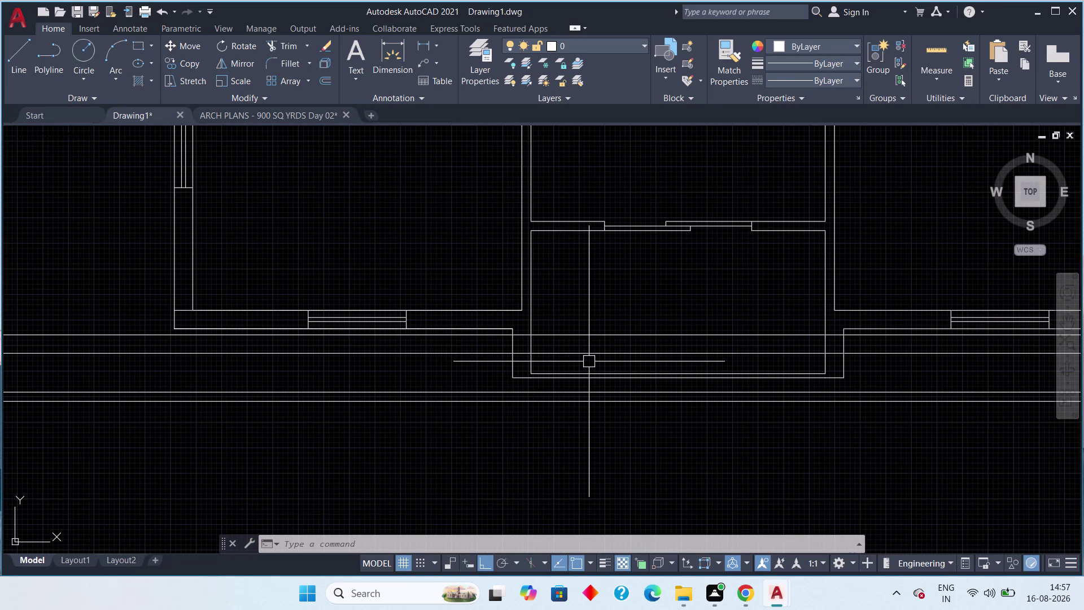
scroll(down, 3)
middle_drag(632, 305, 501, 342)
scroll(up, 3)
middle_drag(539, 241, 515, 264)
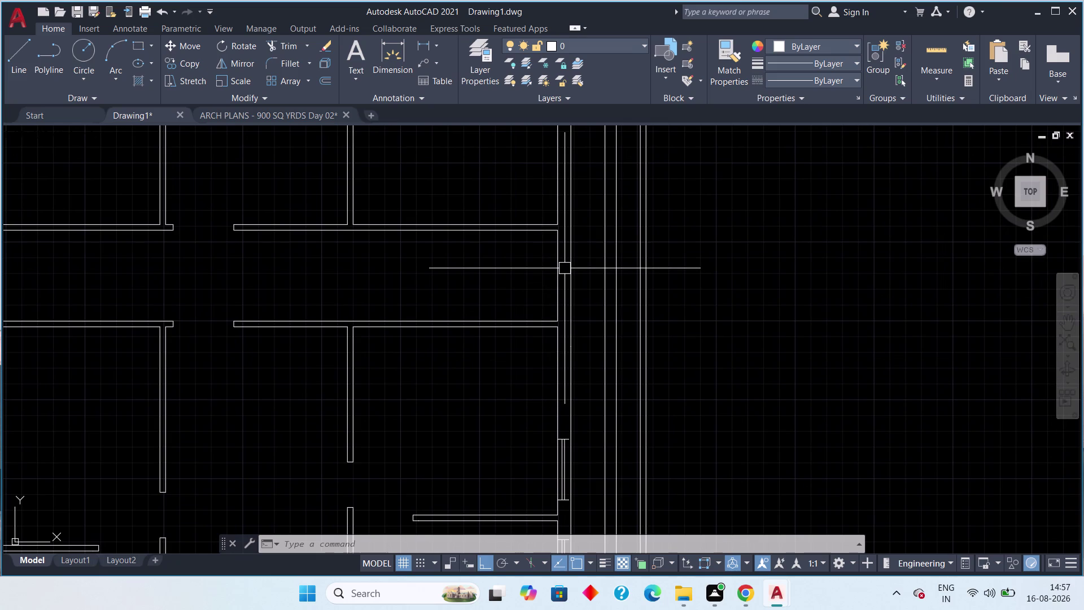
Delete two short vertical line segments on the right-hand wall.
click(558, 296)
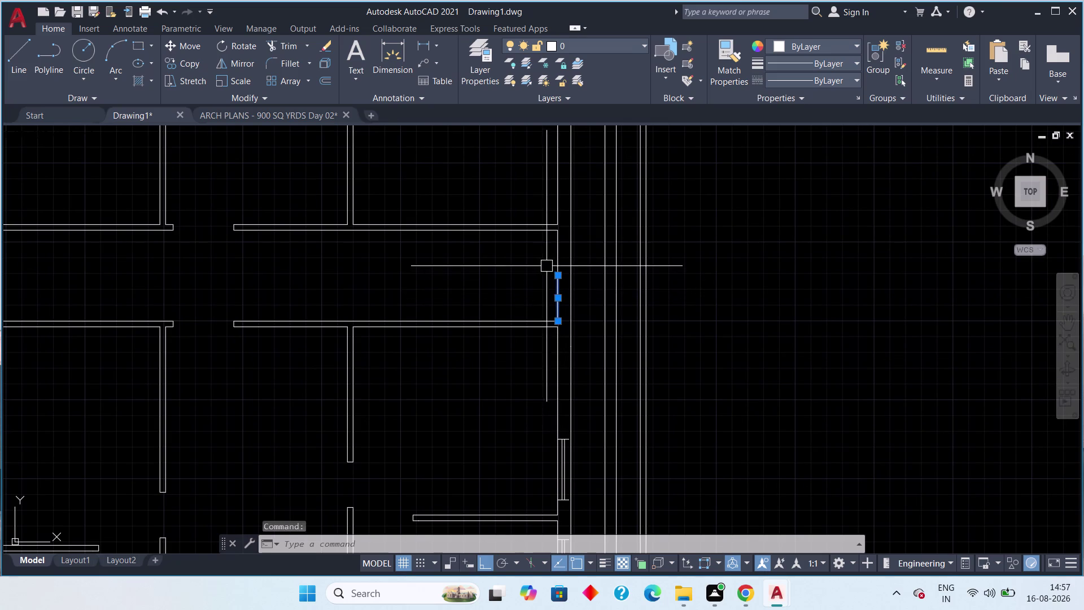
scroll(up, 3)
key(Delete)
click(575, 245)
key(Delete)
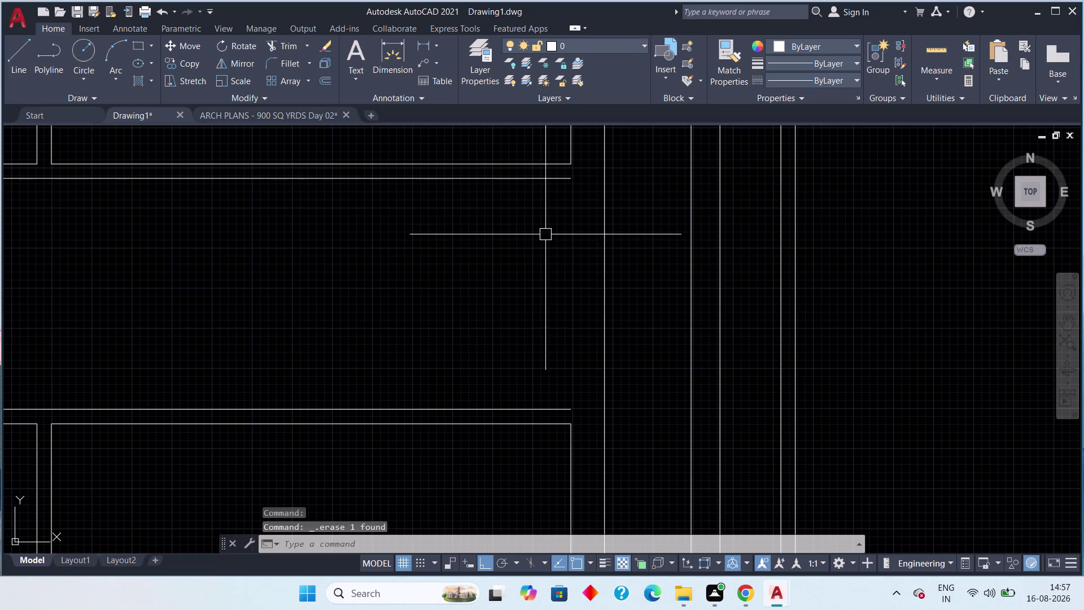
middle_drag(532, 228, 477, 254)
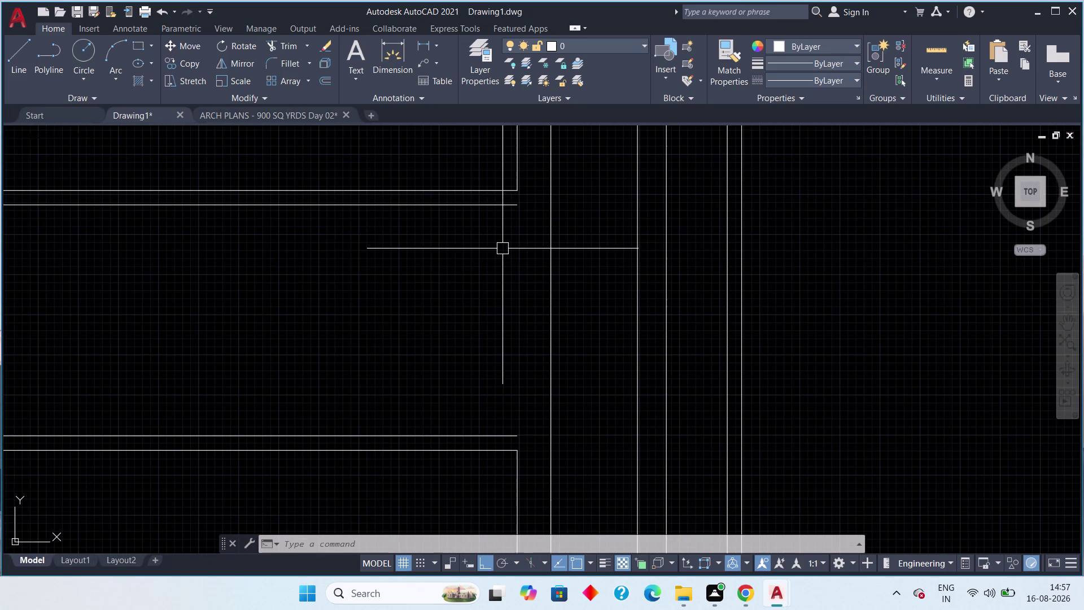
Draw a 2'6" line downward from the upper wall end.
text(l)
key(space)
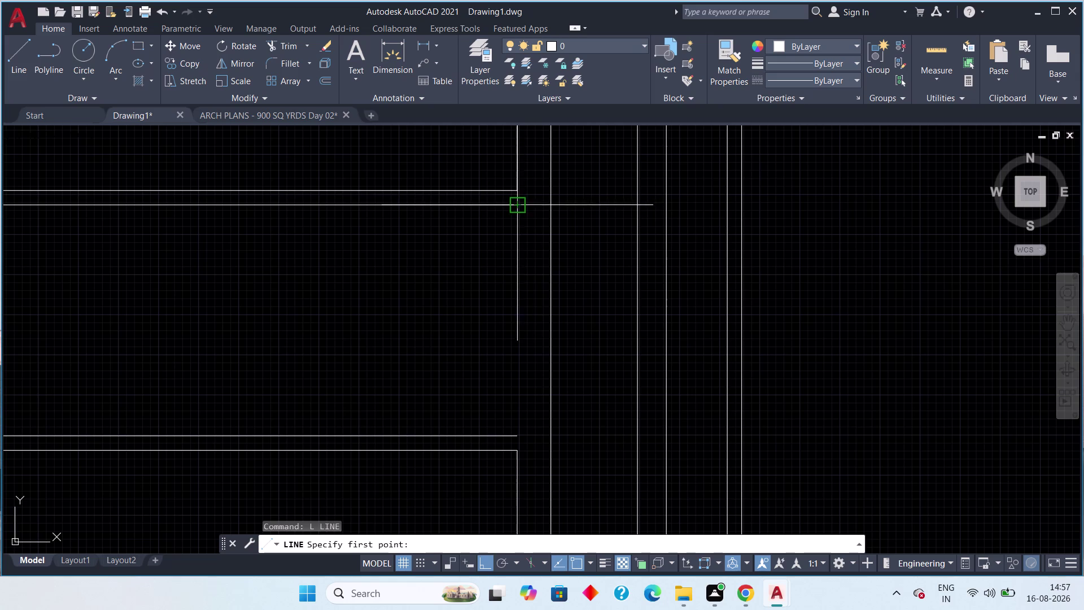
drag(516, 202, 513, 209)
text(2')
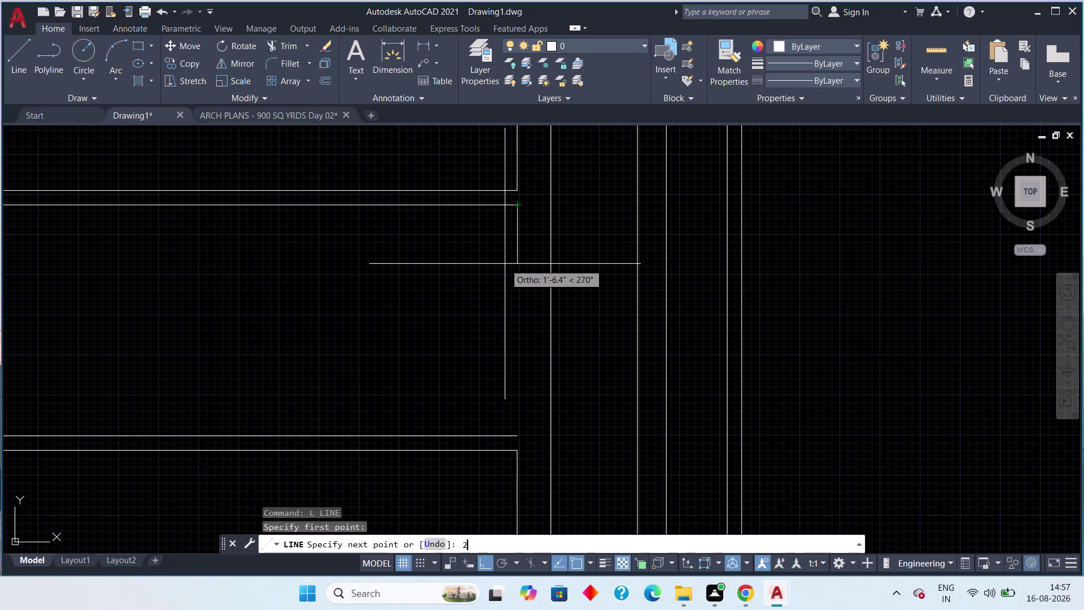
text(6")
key(space)
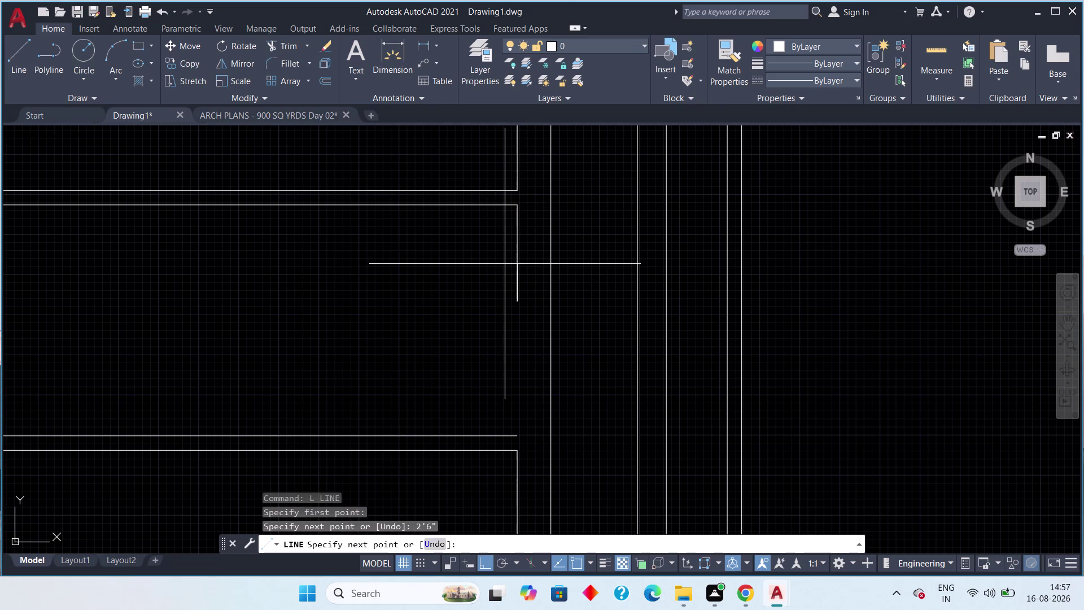
key(Escape)
Draw a 2'6" line upward from the lower wall end, leaving a narrow opening.
key(space)
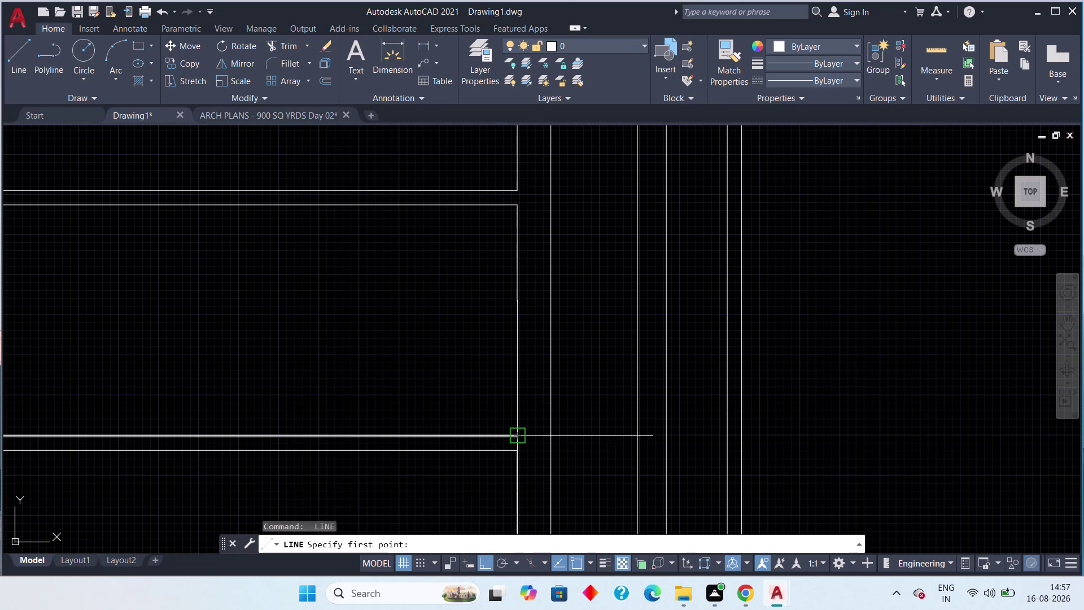
click(520, 432)
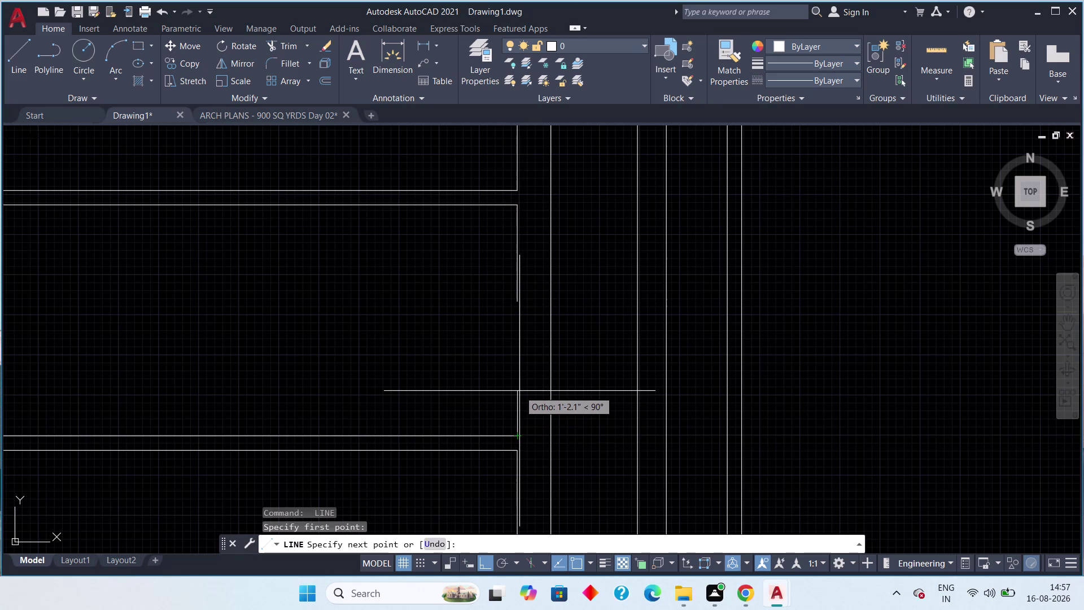
text(2'+6)
key(BackSpace)
key(BackSpace)
text(6")
key(Return)
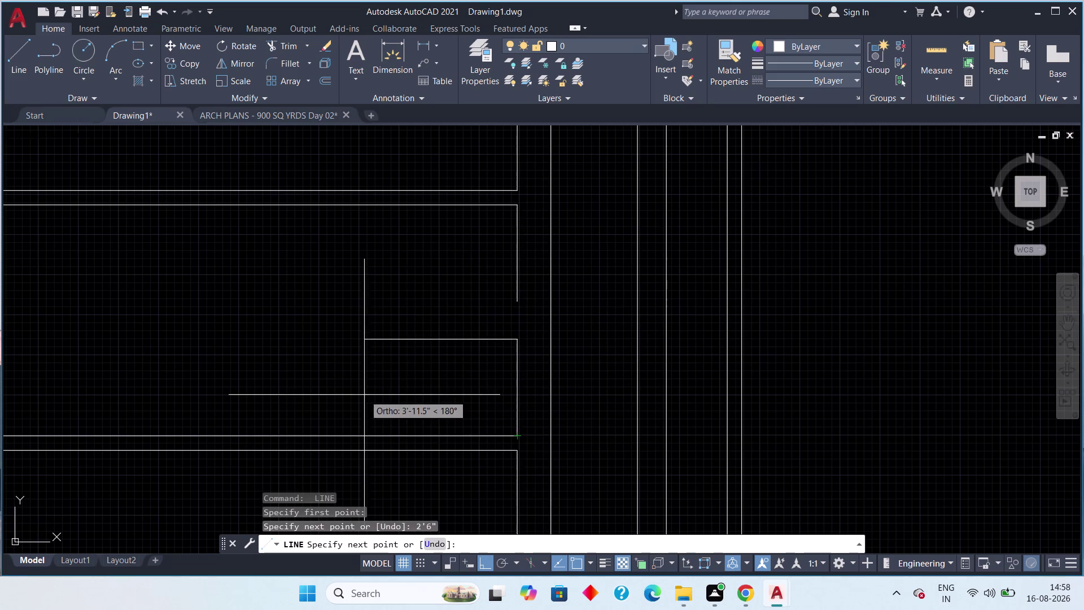
key(Escape)
key(Escape)
scroll(down, 3)
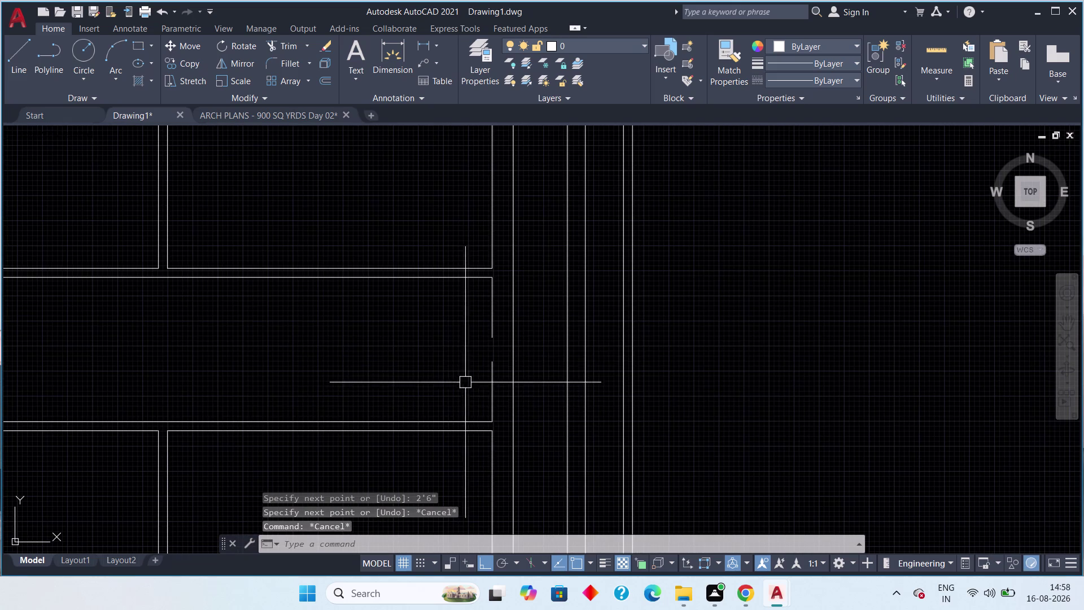
click(489, 326)
key(Escape)
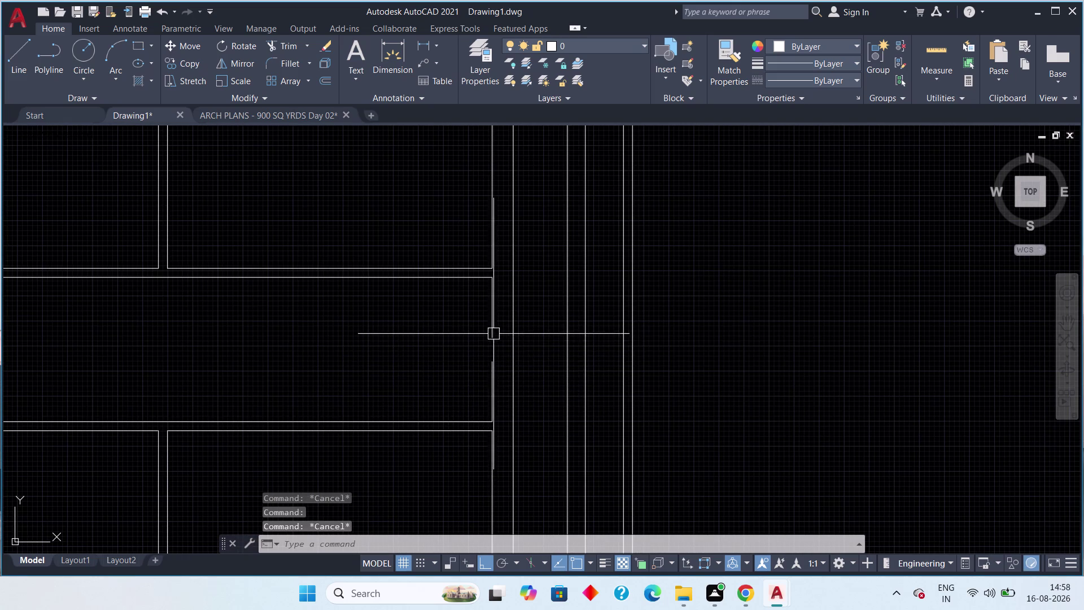
scroll(up, 3)
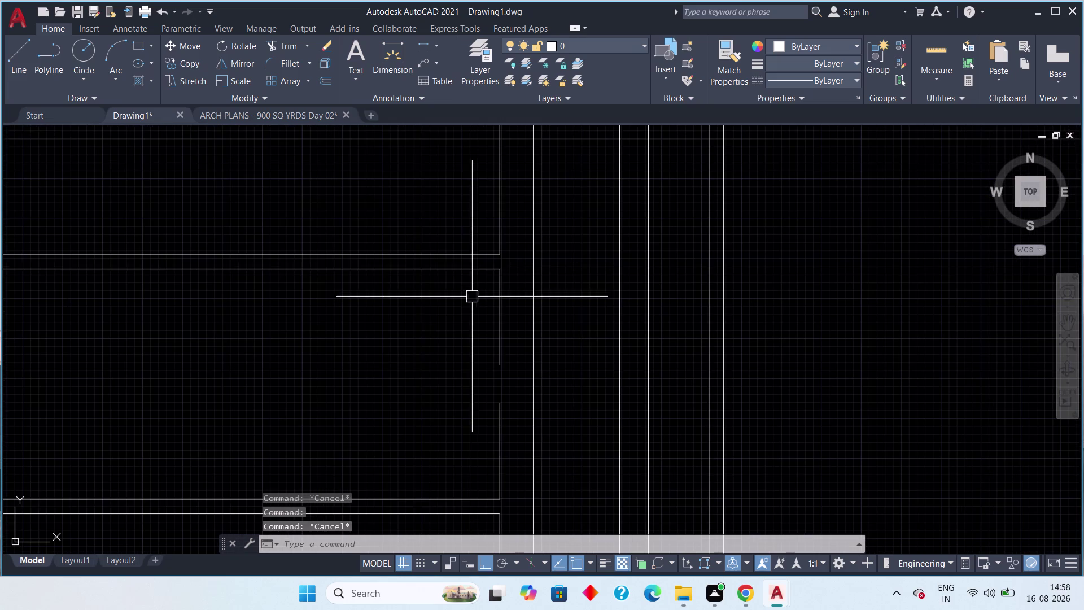
click(428, 44)
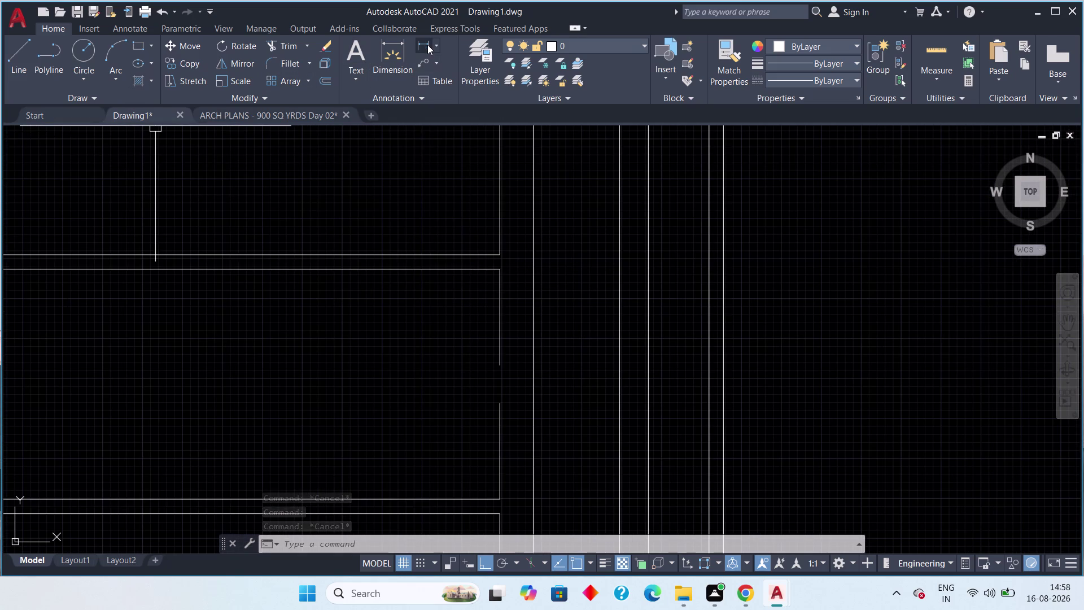
click(501, 402)
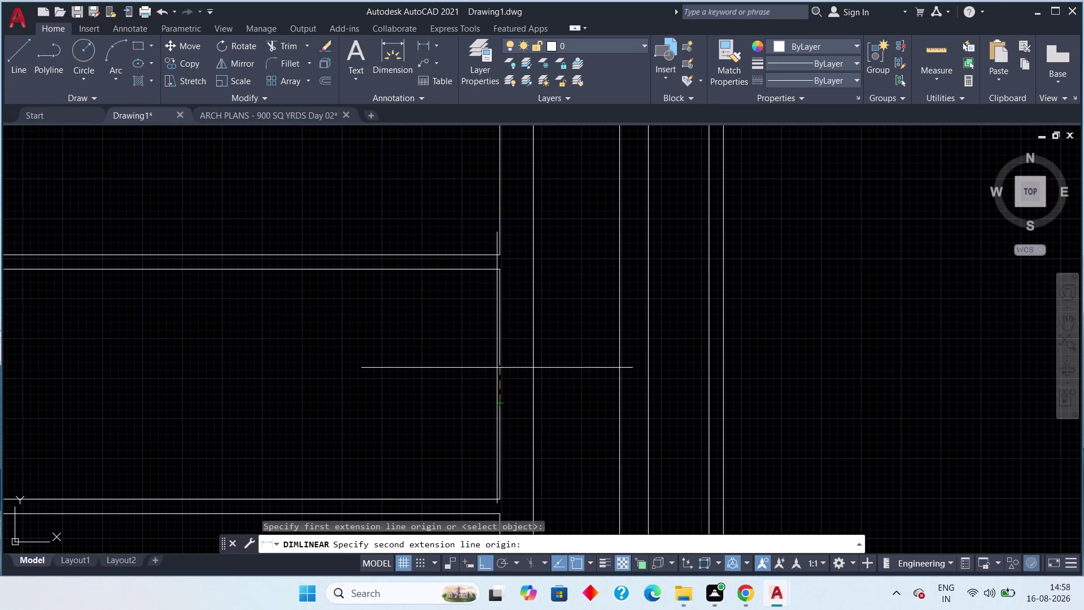
click(497, 367)
click(465, 368)
key(Escape)
key(Escape)
key(Escape)
click(464, 388)
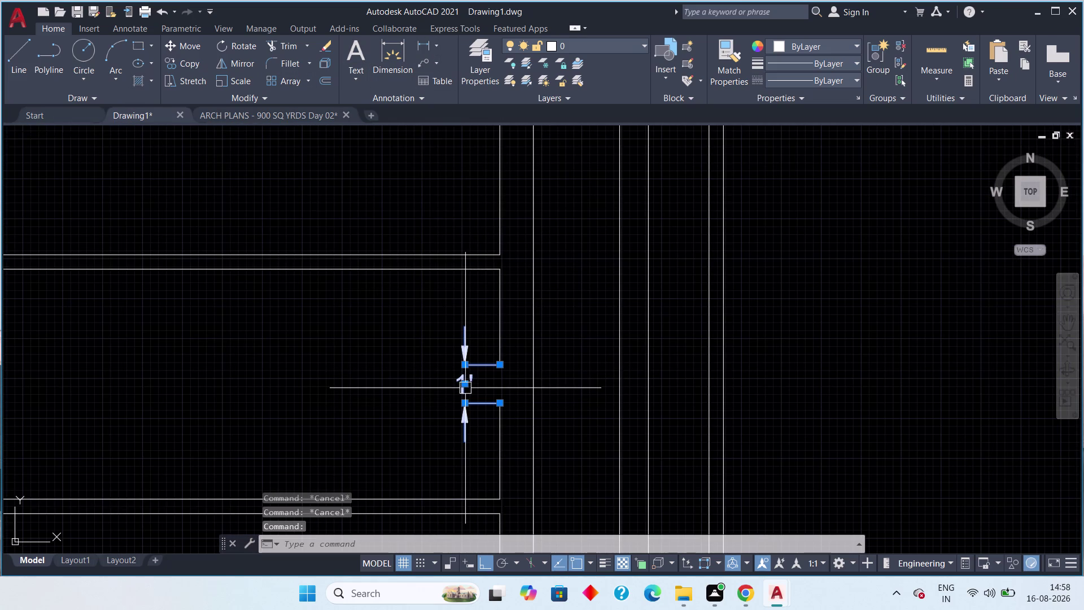
key(Delete)
key(Delete)
key(Delete)
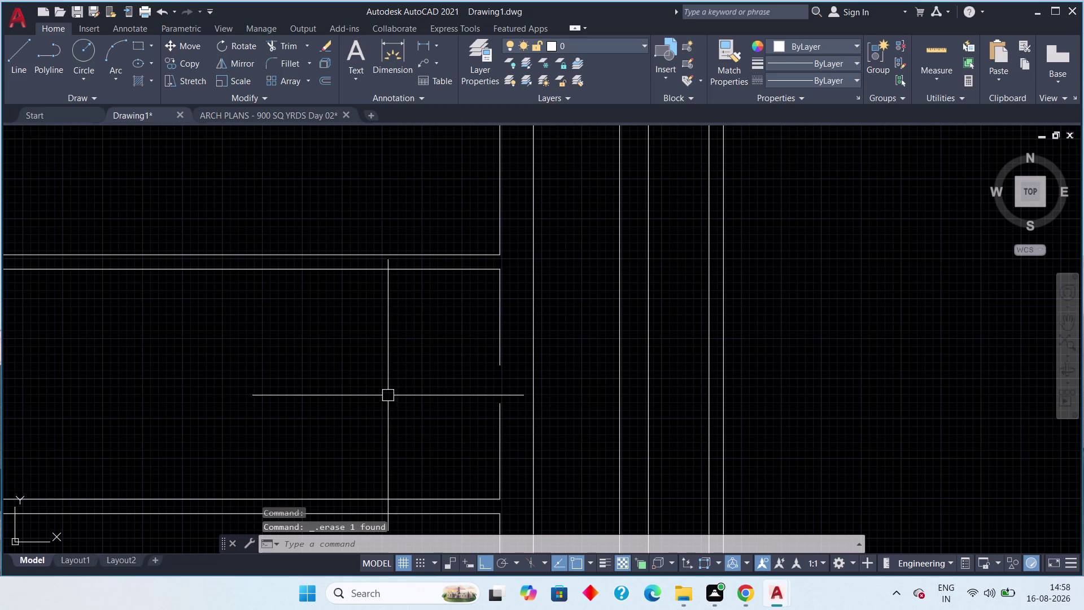
scroll(down, 3)
middle_drag(400, 388, 483, 343)
scroll(down, 3)
scroll(down, 3)
middle_drag(277, 388, 356, 280)
drag(280, 262, 295, 273)
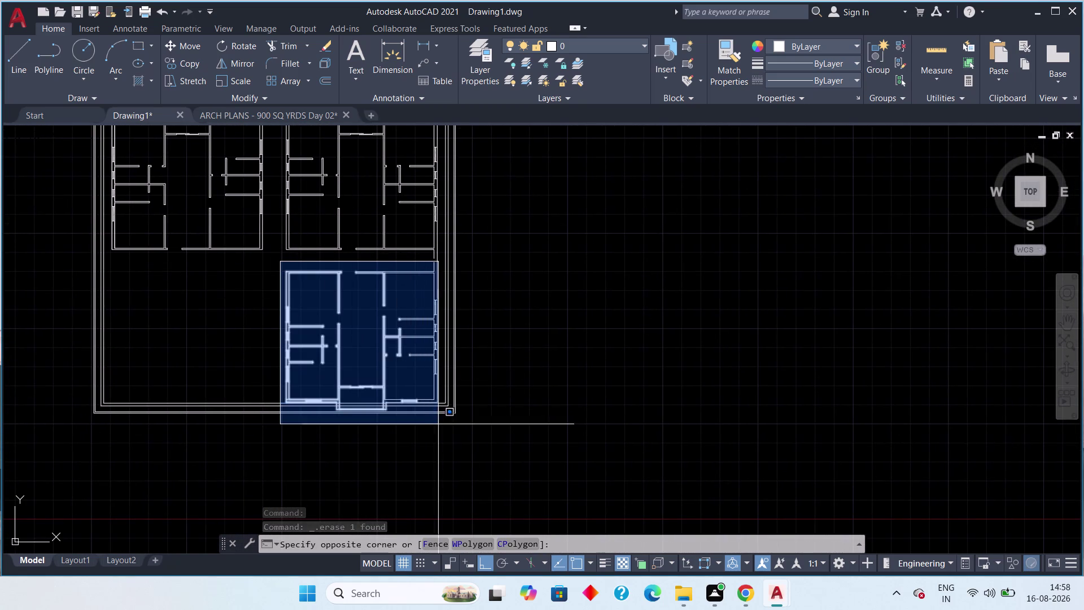
Select the lower apartment unit and inspect its walls up to the junction to align.
click(444, 428)
middle_drag(383, 348, 346, 361)
scroll(up, 3)
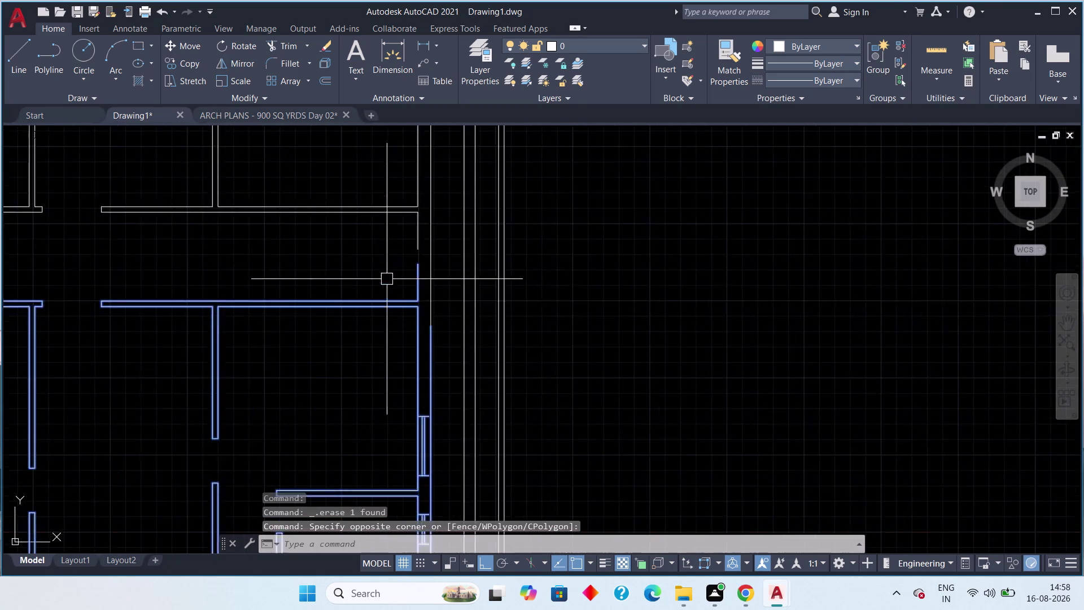
scroll(up, 3)
scroll(down, 3)
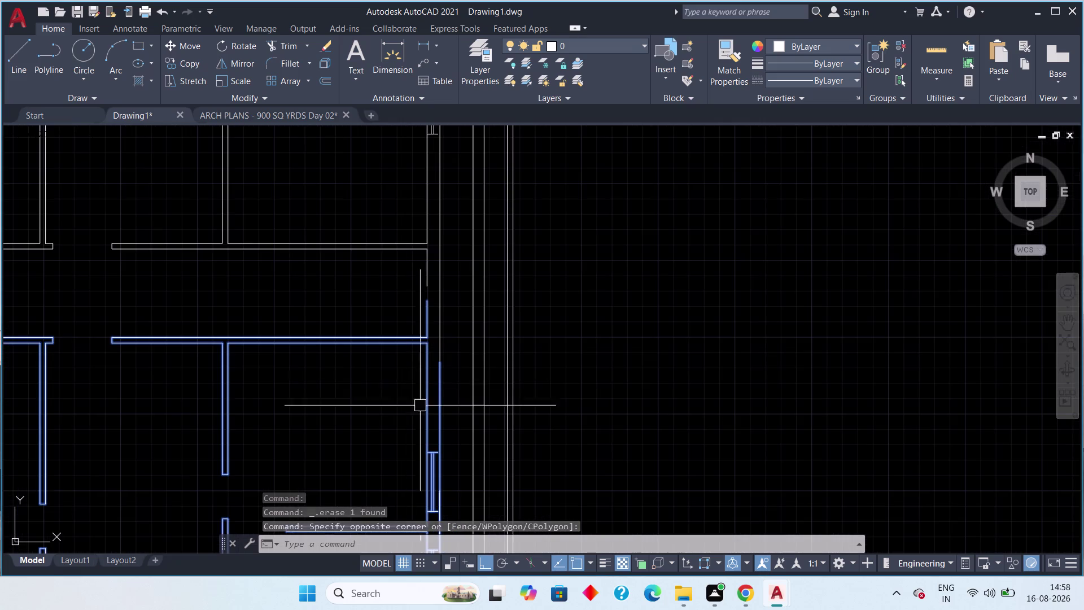
middle_drag(443, 423, 430, 259)
scroll(down, 3)
scroll(down, 3)
scroll(up, 3)
middle_drag(362, 357, 322, 456)
scroll(down, 3)
middle_drag(361, 339, 326, 363)
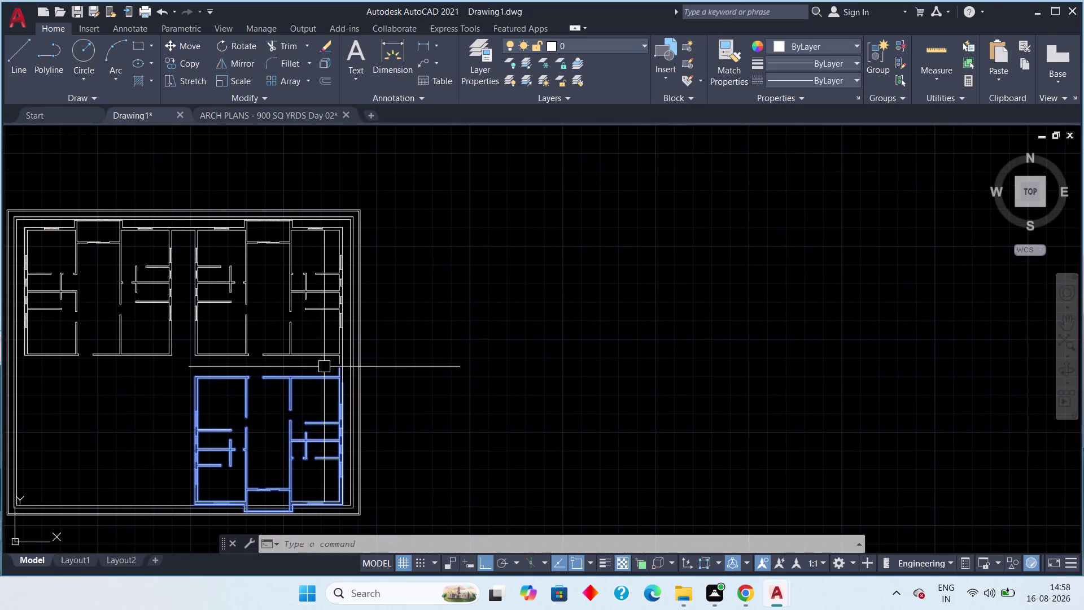
scroll(up, 3)
middle_drag(349, 371, 281, 353)
Move the unit from its wall endpoint to the wall point above, then cancel.
text(m)
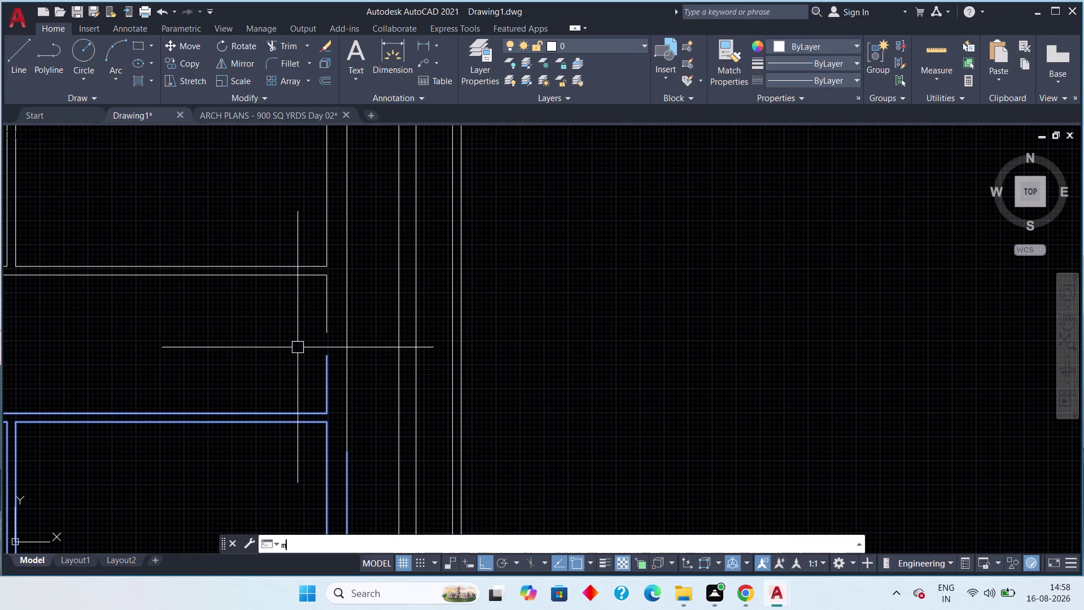
key(space)
scroll(up, 3)
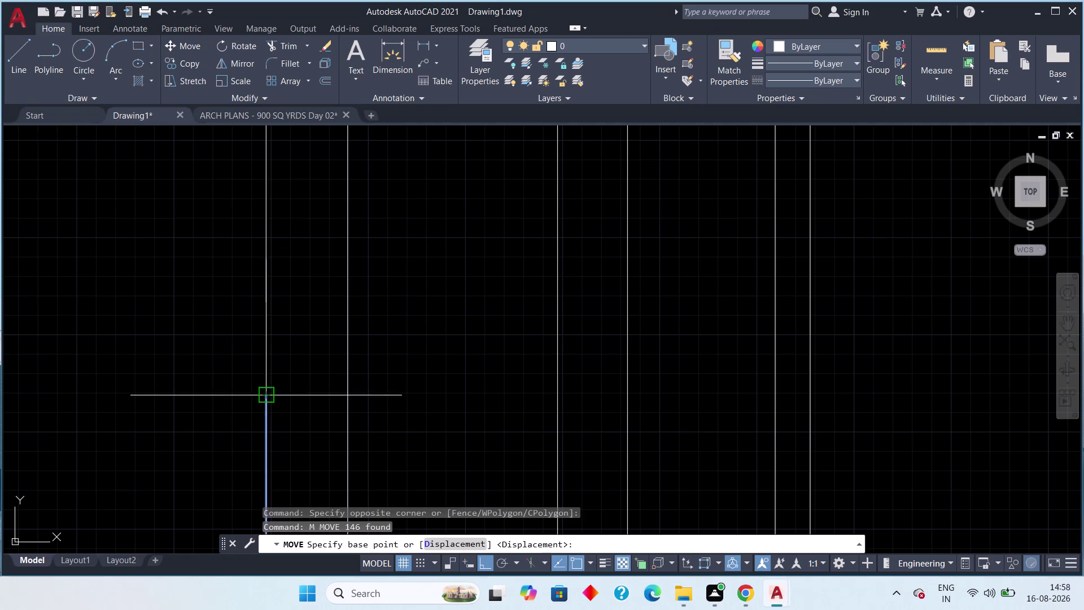
click(266, 398)
click(265, 304)
scroll(down, 3)
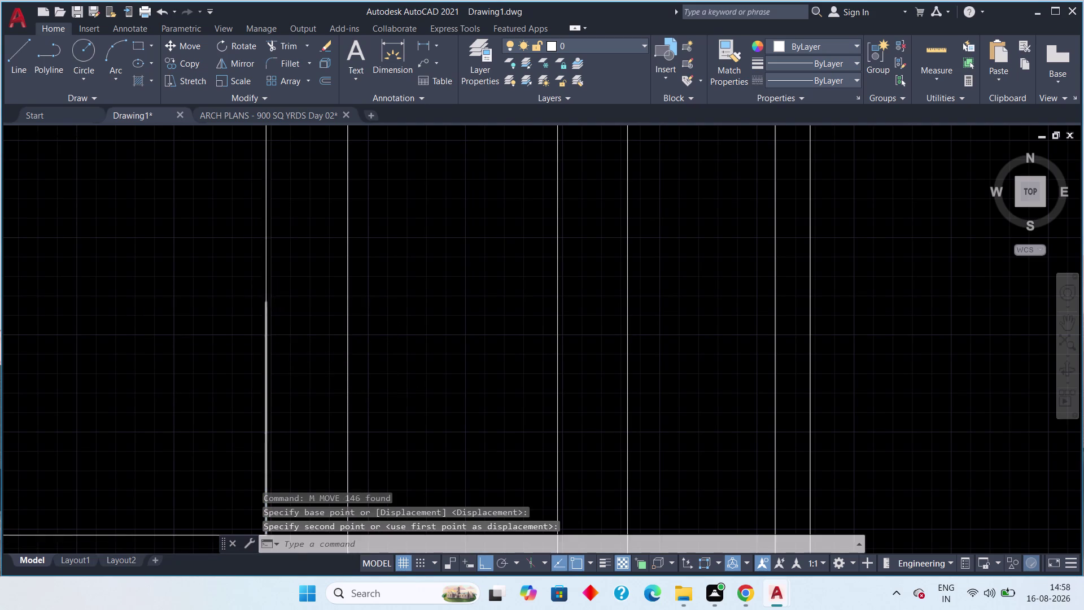
scroll(down, 3)
middle_drag(236, 340, 297, 258)
scroll(down, 3)
key(Escape)
middle_drag(257, 364, 307, 298)
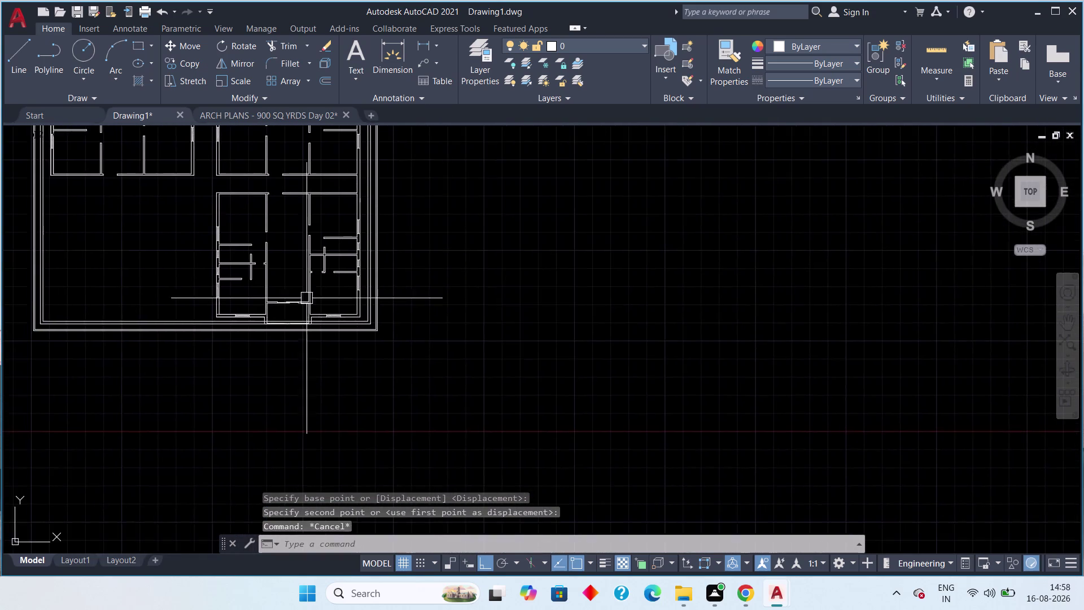
scroll(up, 3)
middle_drag(260, 286, 339, 258)
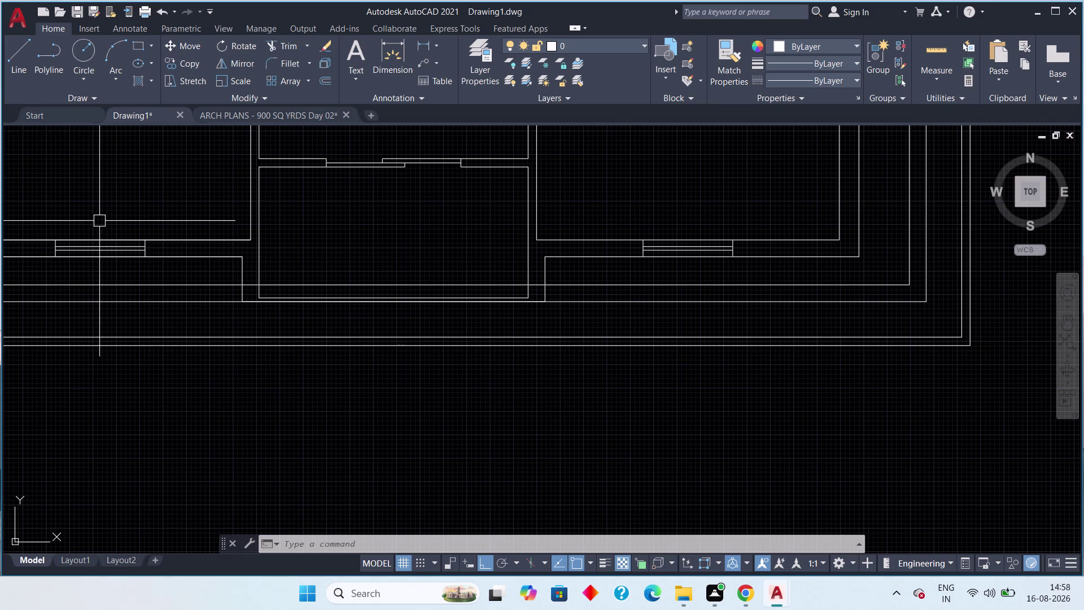
key(t)
key(r)
key(space)
scroll(up, 3)
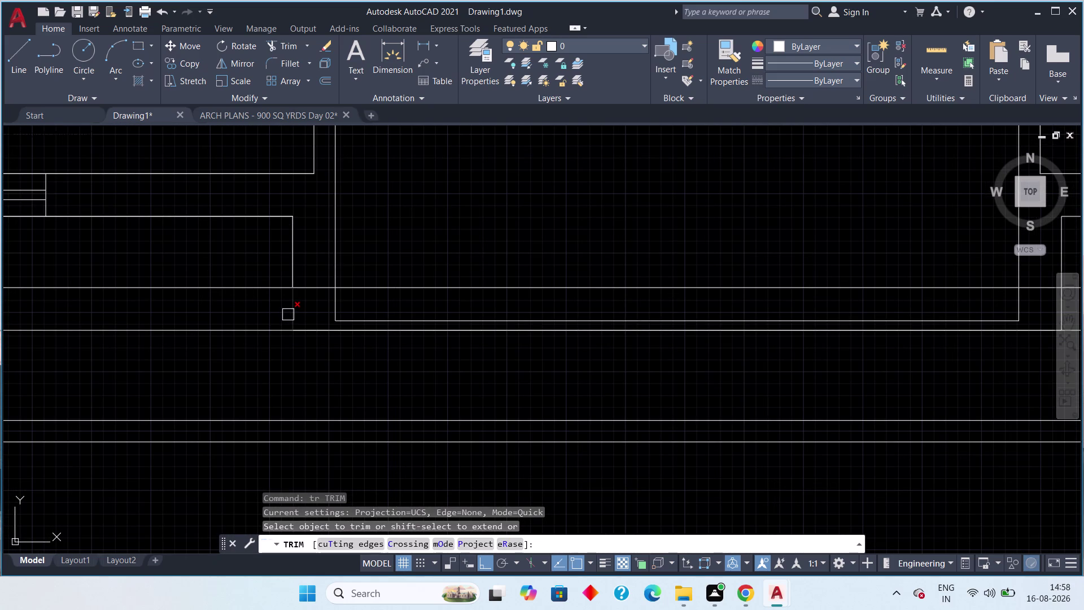
click(288, 315)
click(311, 288)
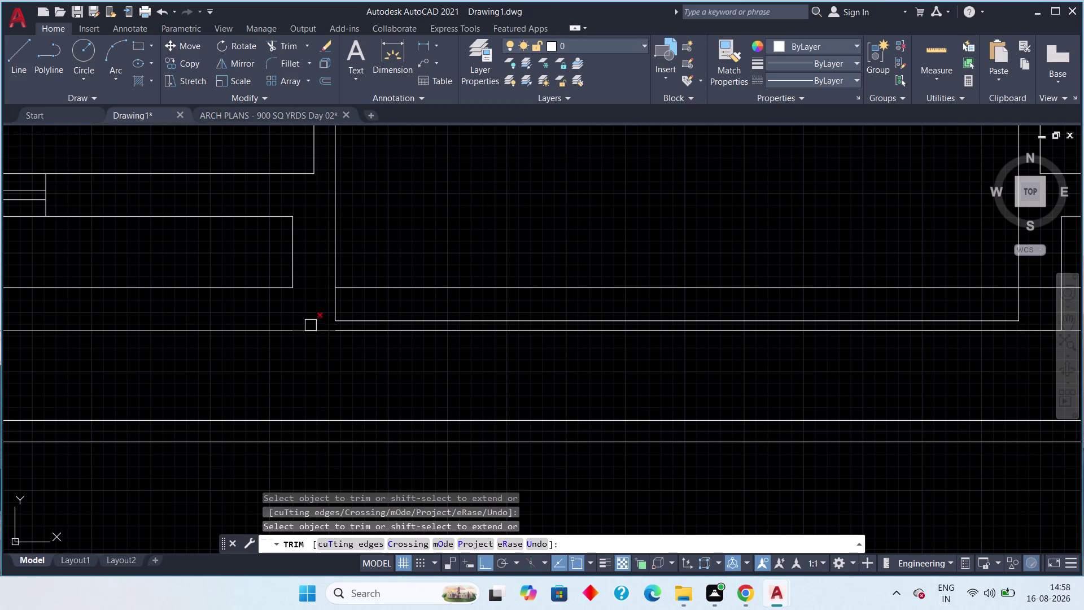
scroll(down, 3)
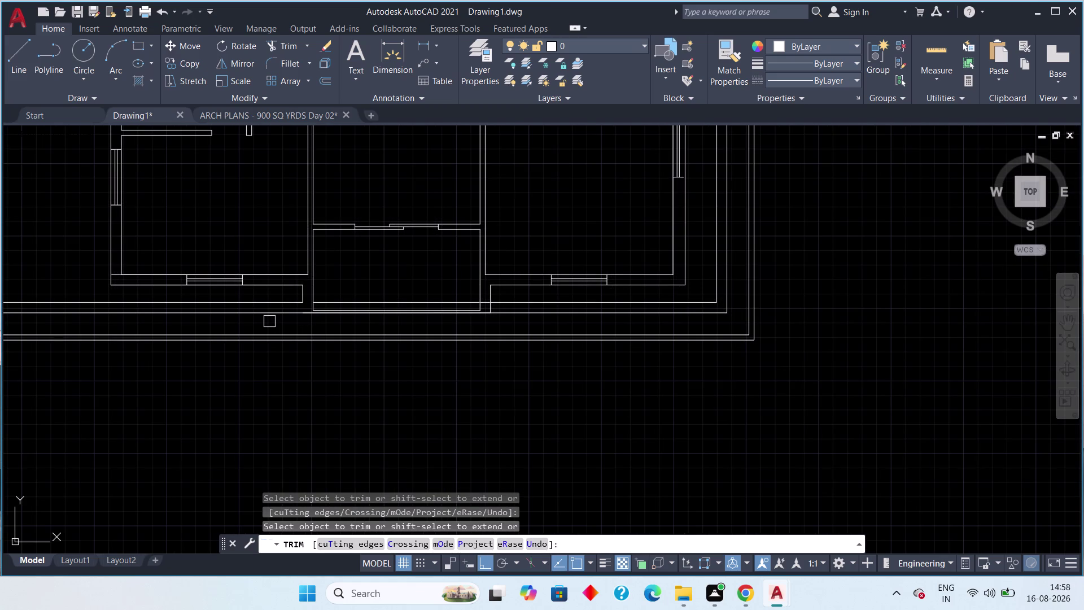
key(ctrl+z)
key(ctrl+z)
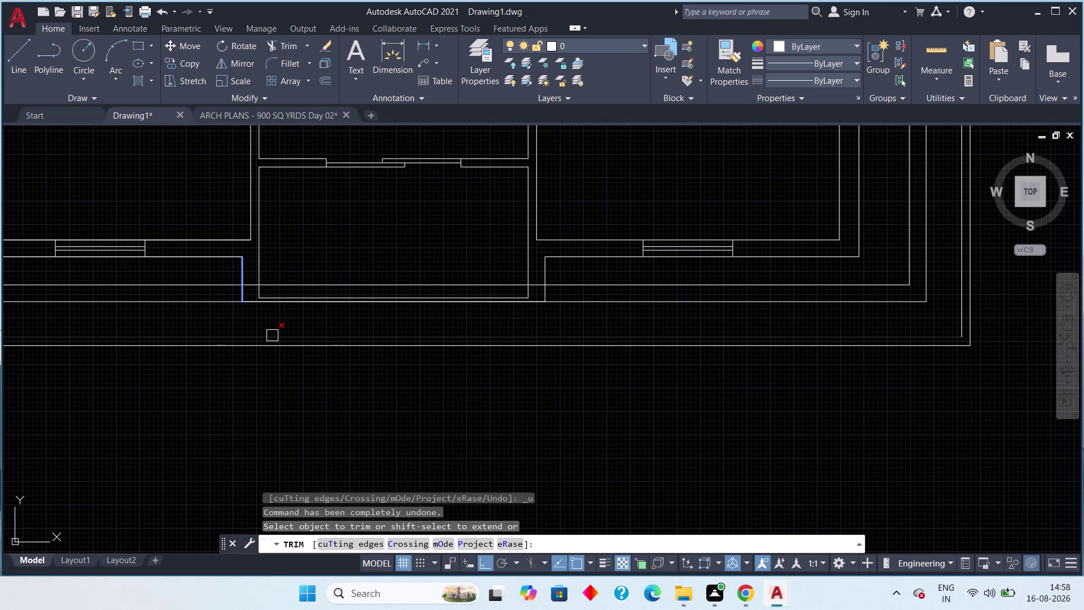
key(Escape)
scroll(up, 3)
scroll(up, 3)
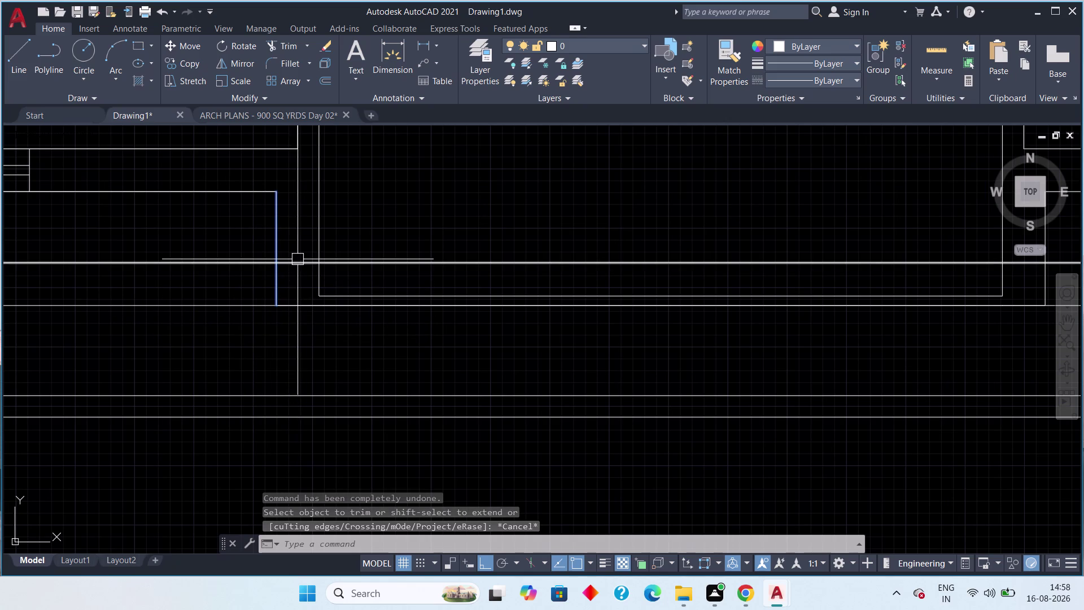
key(Escape)
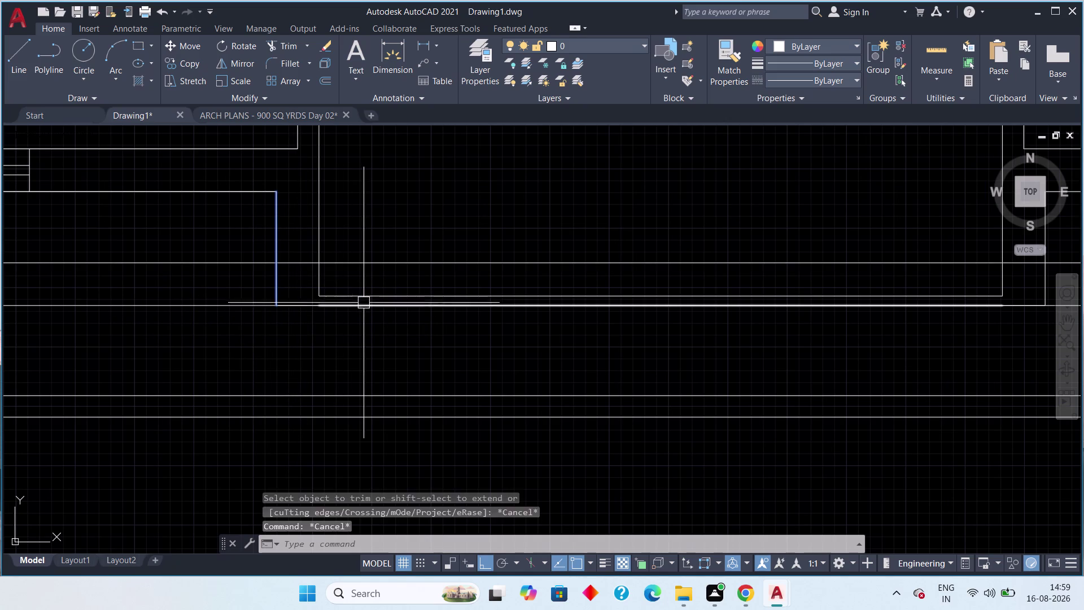
key(Escape)
key(Escape)
key(Escape)
key(Escape)
click(283, 232)
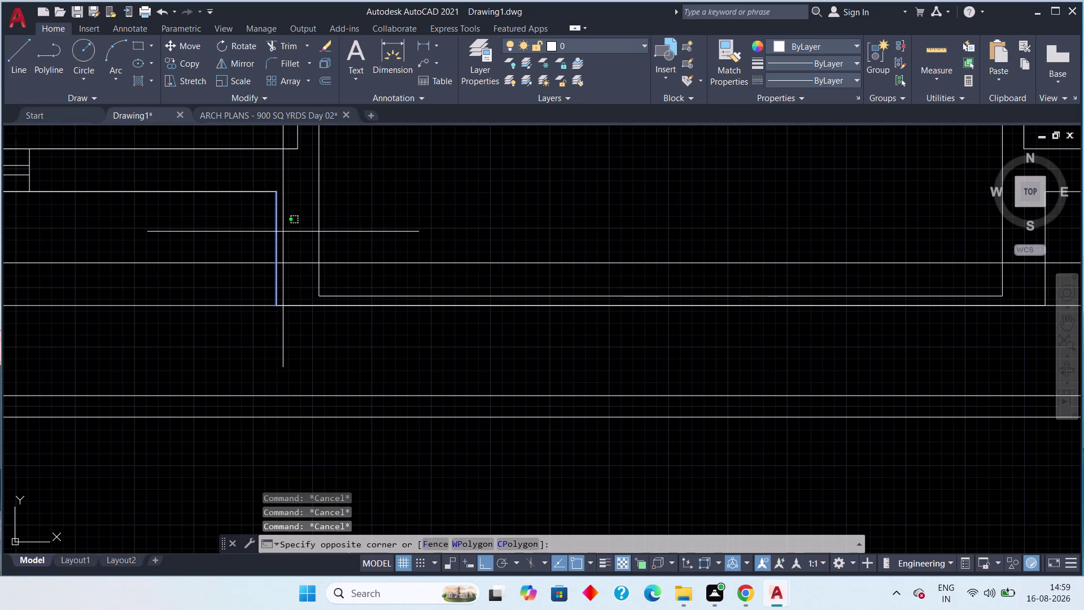
click(276, 234)
key(Escape)
key(Escape)
scroll(down, 3)
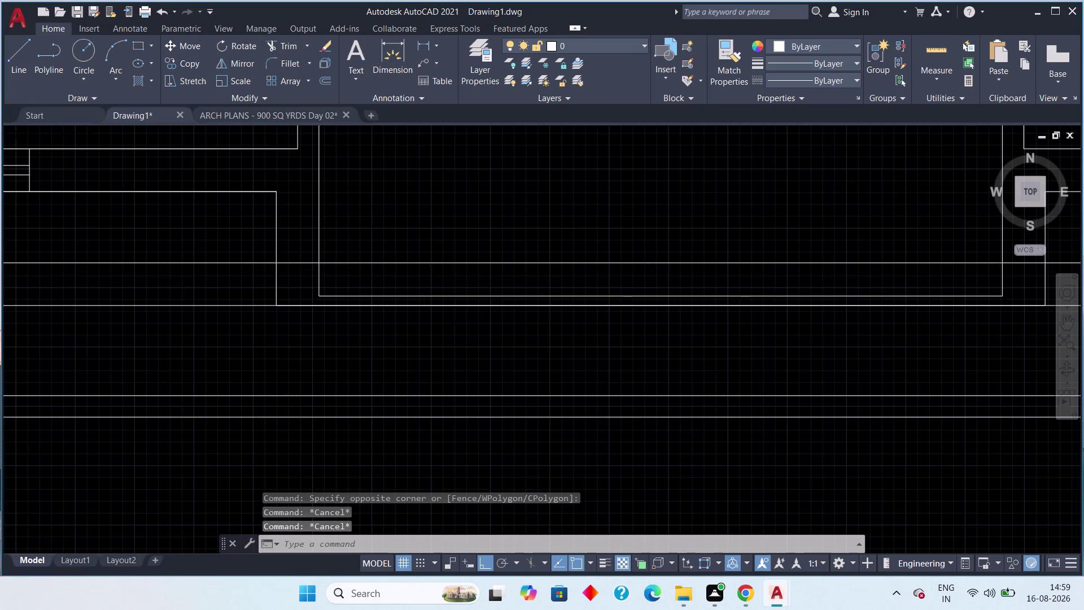
key(t)
key(r)
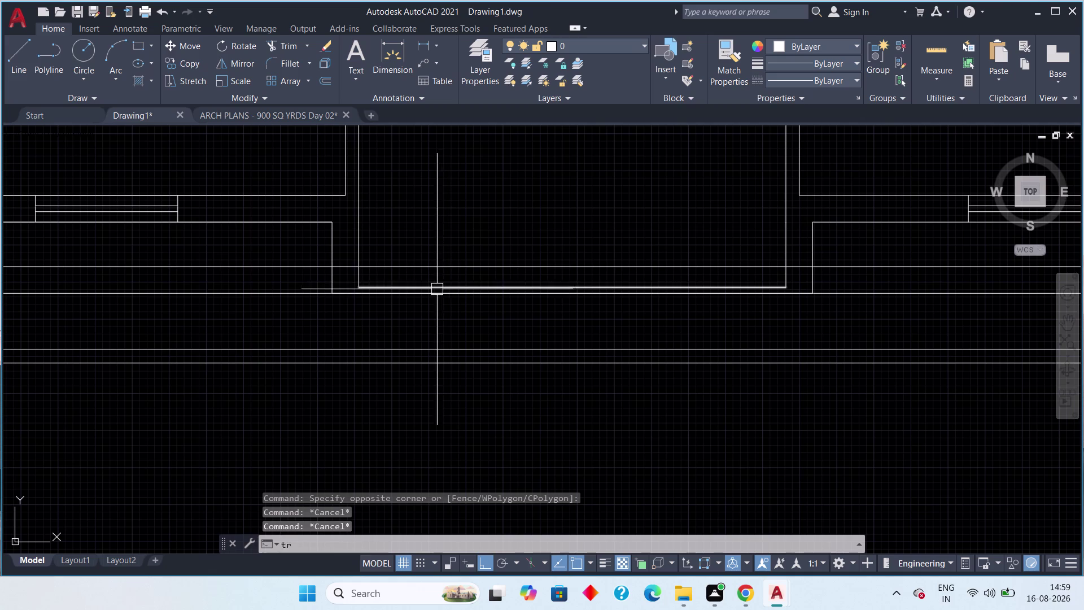
Trim the first four overshooting wall line pieces at the room junctions.
key(space)
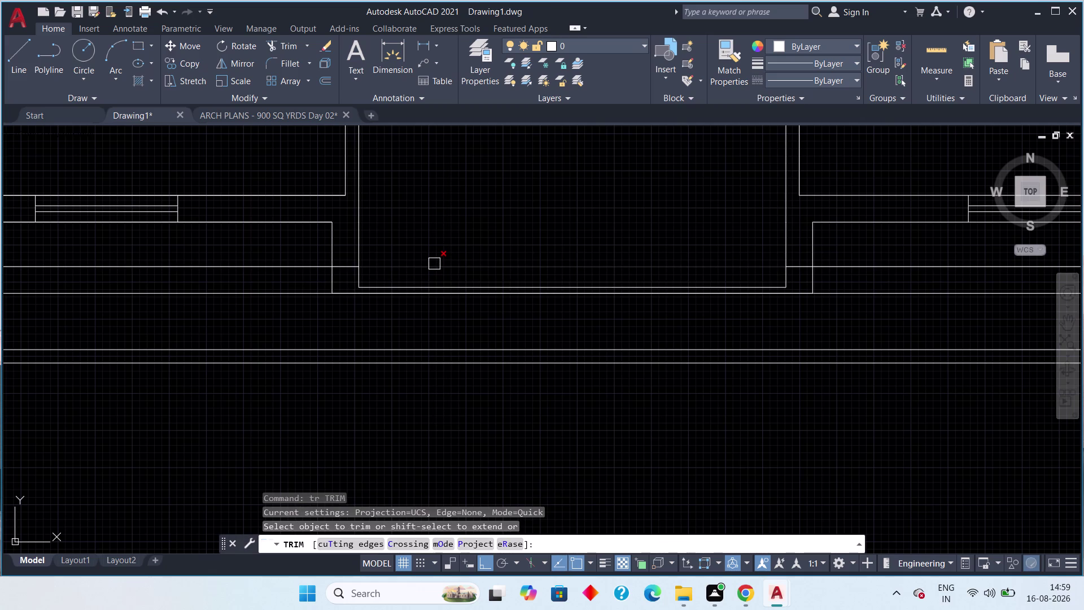
click(434, 263)
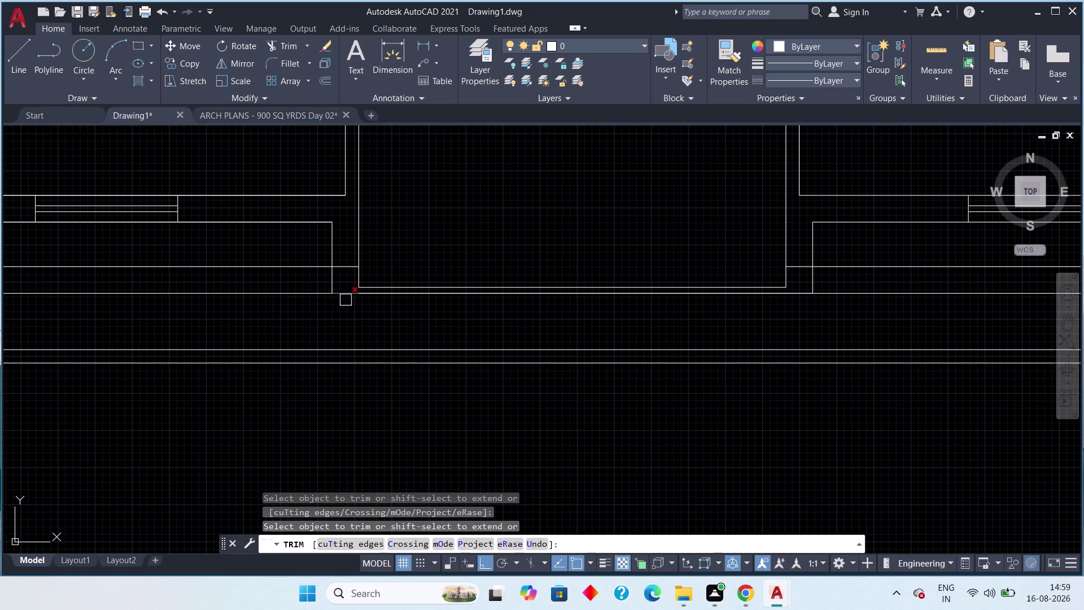
click(375, 298)
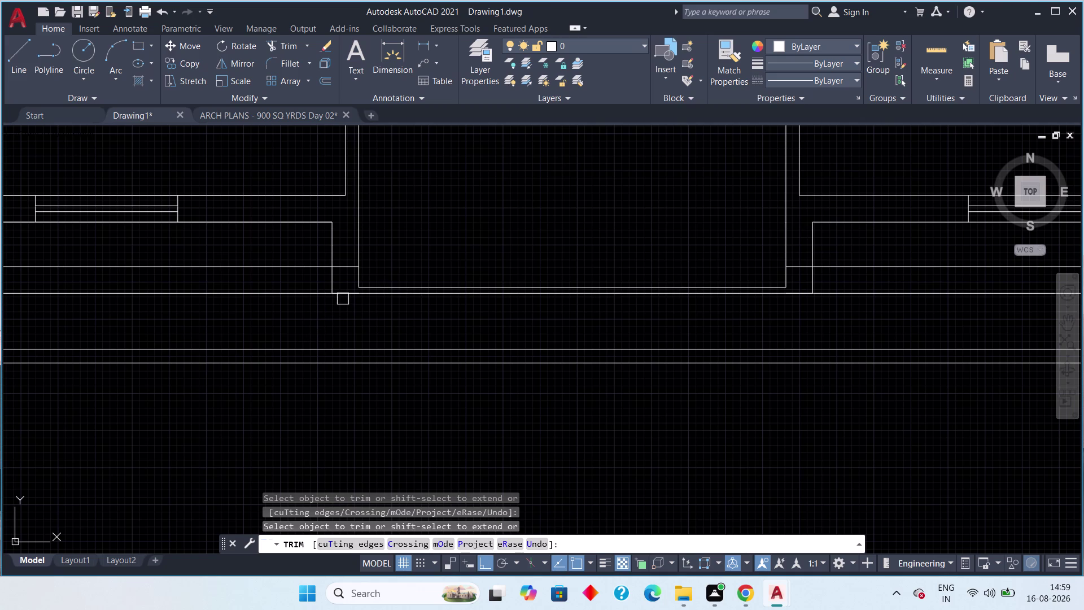
click(344, 299)
middle_drag(497, 327, 365, 305)
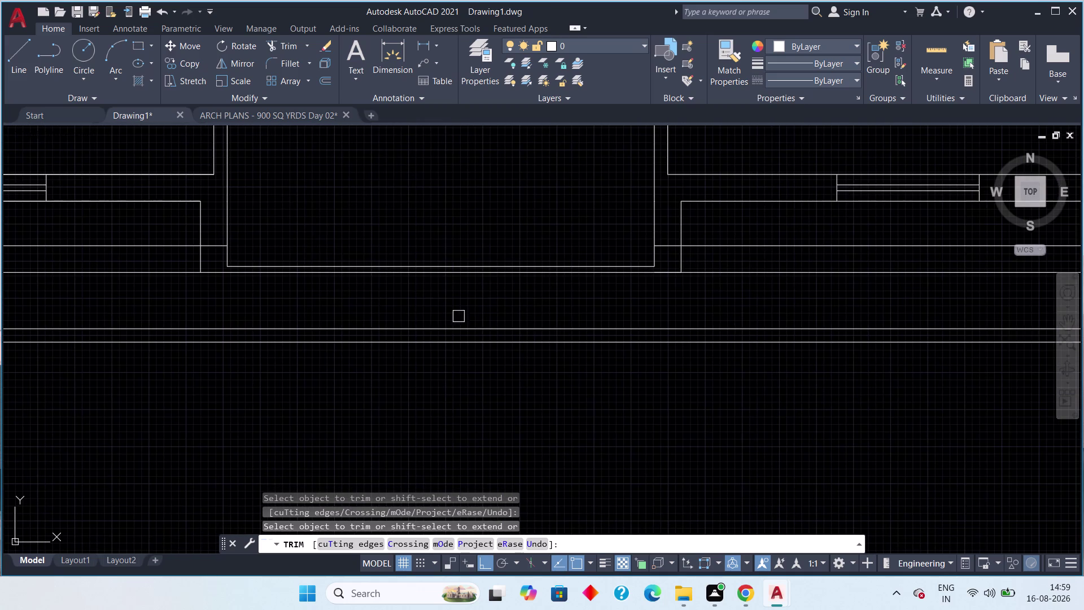
click(670, 278)
scroll(down, 3)
middle_drag(579, 305, 566, 304)
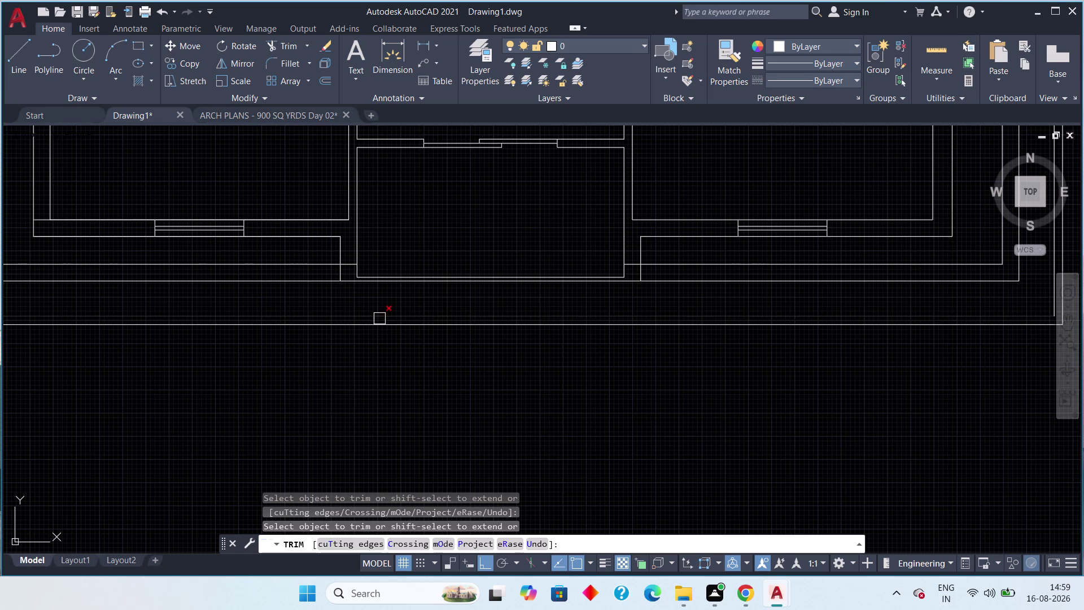
scroll(up, 3)
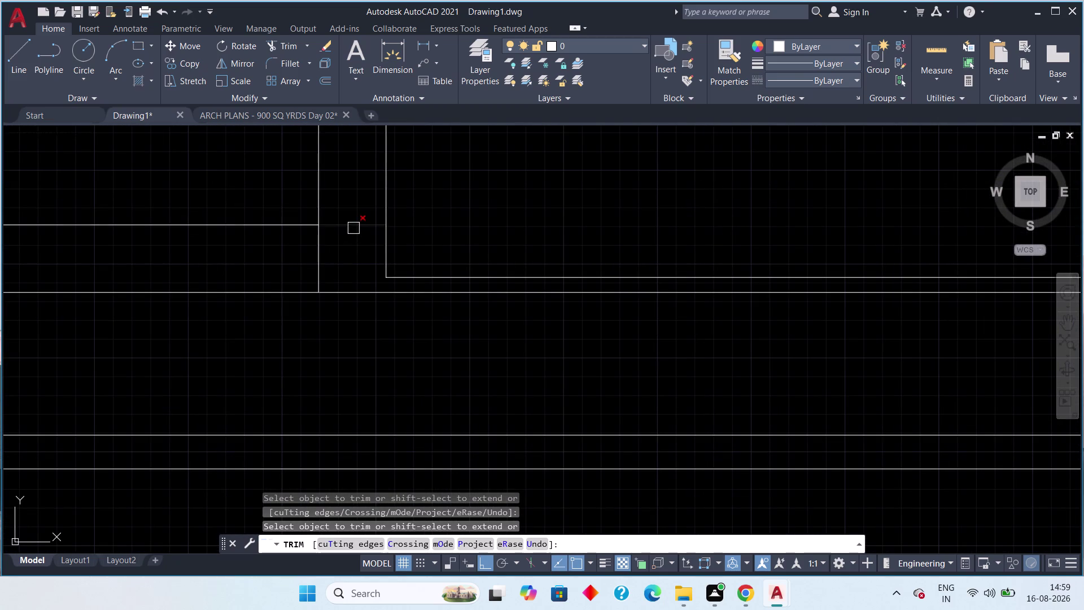
Start a fence trim across the wall lines and cancel it.
click(354, 231)
scroll(down, 3)
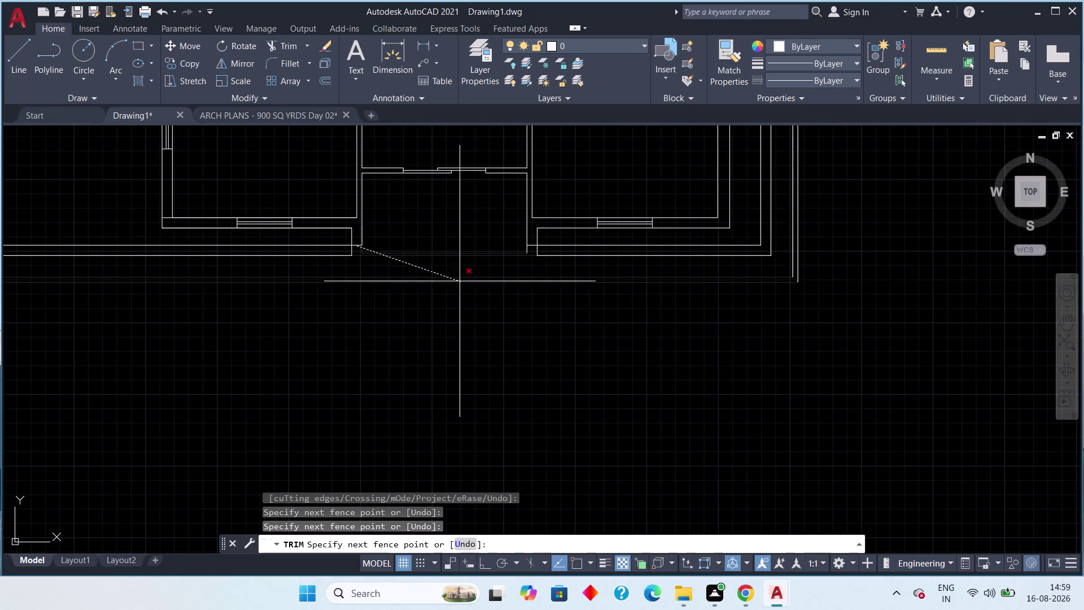
key(Escape)
scroll(up, 3)
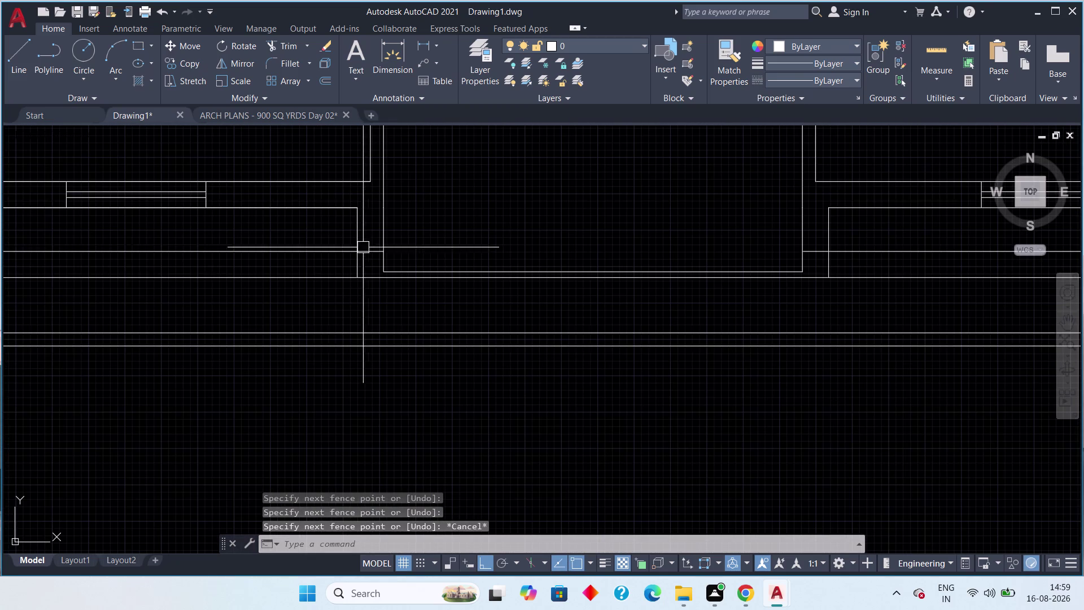
click(368, 250)
key(Escape)
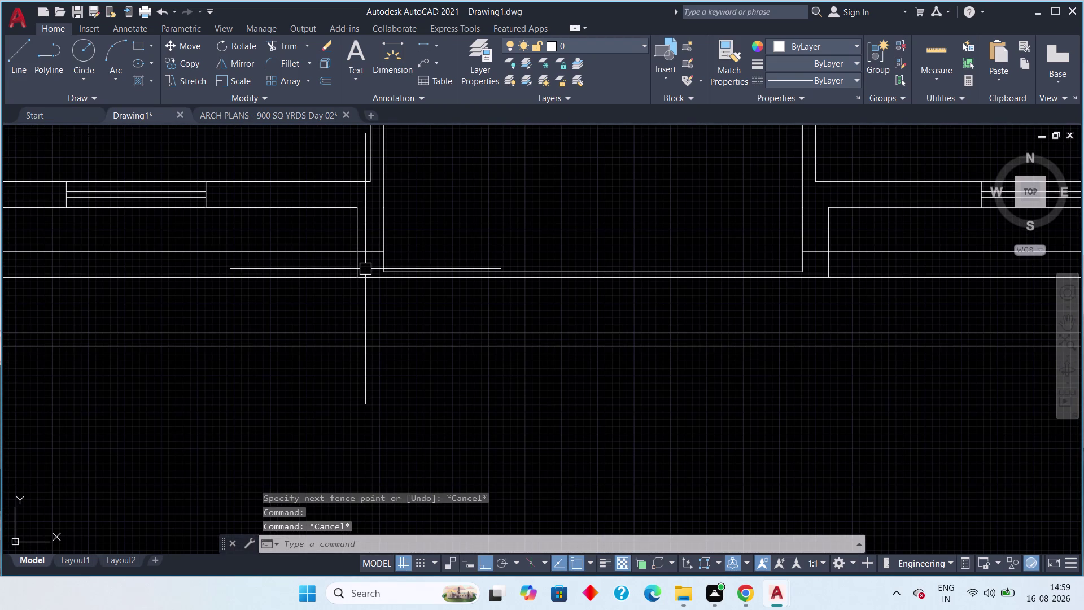
Rerun TR, trim two more overshooting corner pieces, then exit the command.
key(t)
text(r)
key(space)
click(371, 255)
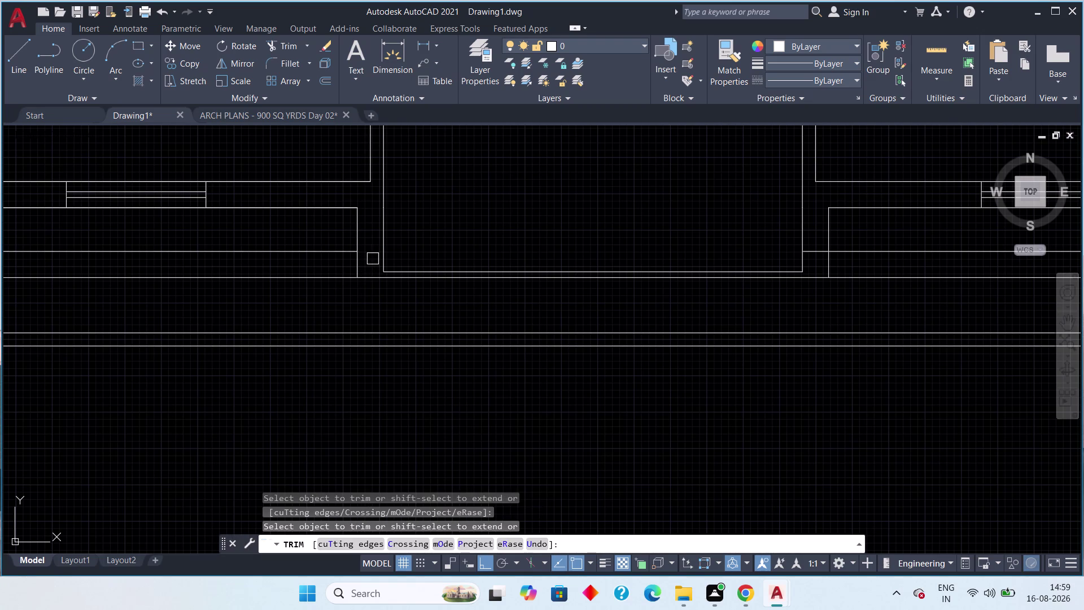
scroll(down, 3)
middle_drag(408, 242, 366, 225)
scroll(up, 3)
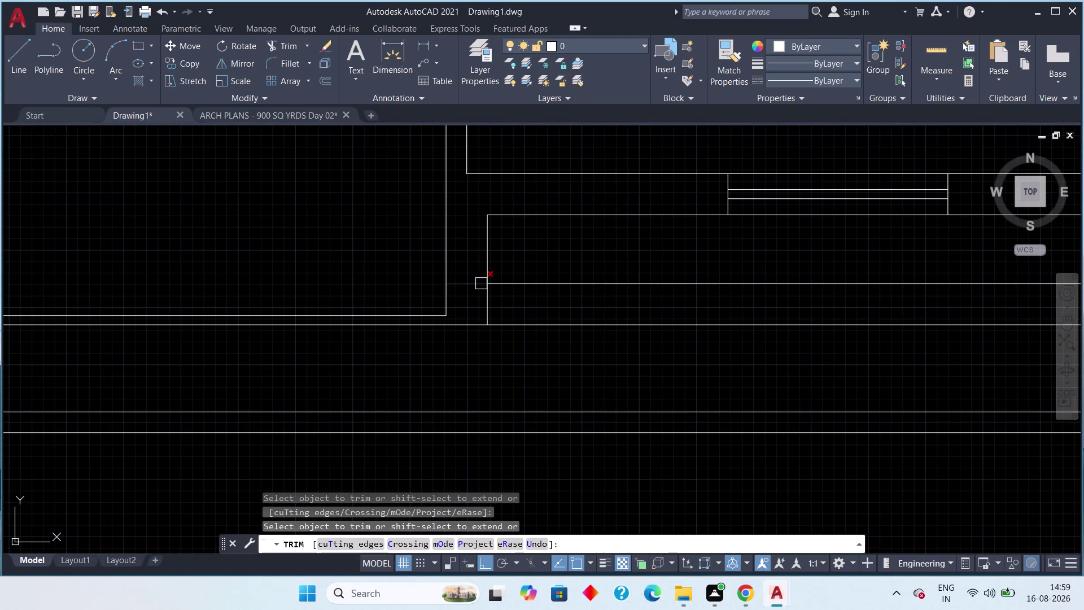
click(475, 284)
scroll(down, 3)
middle_drag(451, 316, 478, 313)
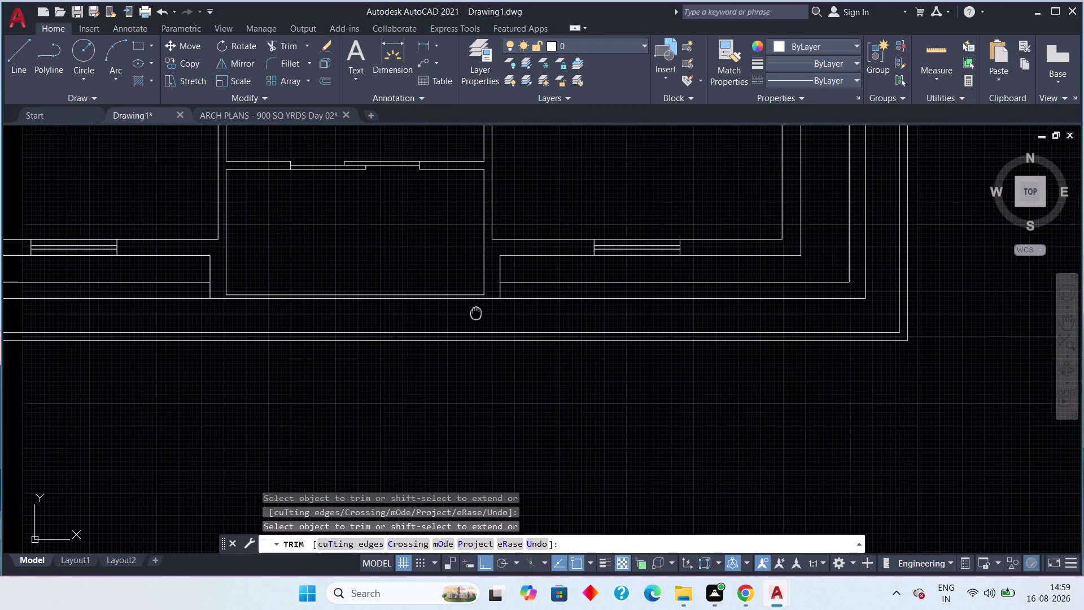
middle_drag(478, 313, 484, 313)
middle_click(483, 313)
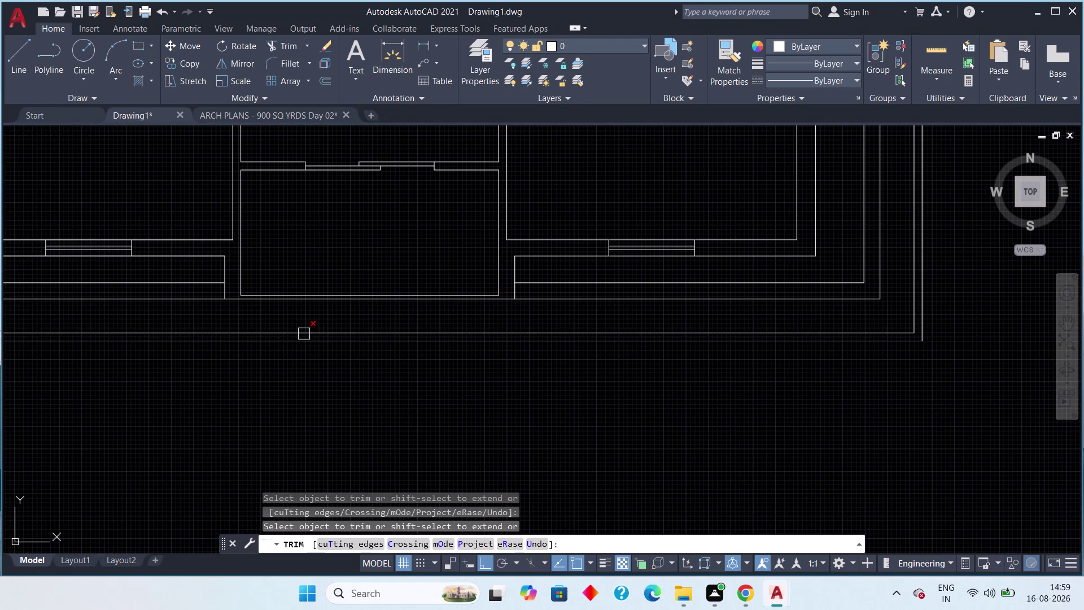
scroll(down, 3)
key(Escape)
key(Escape)
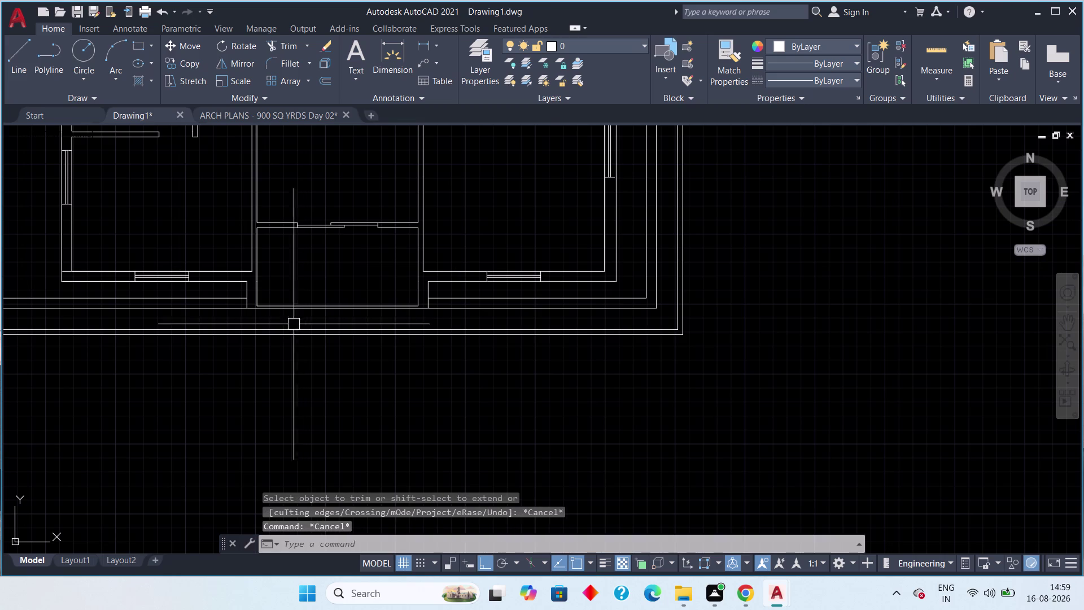
middle_drag(269, 314, 336, 313)
scroll(up, 3)
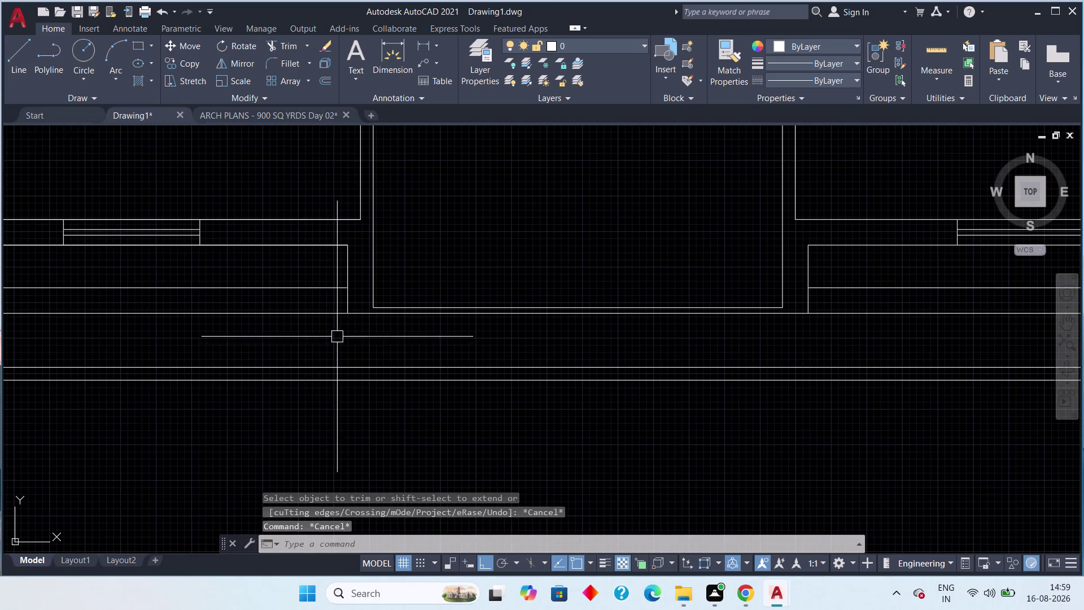
scroll(down, 3)
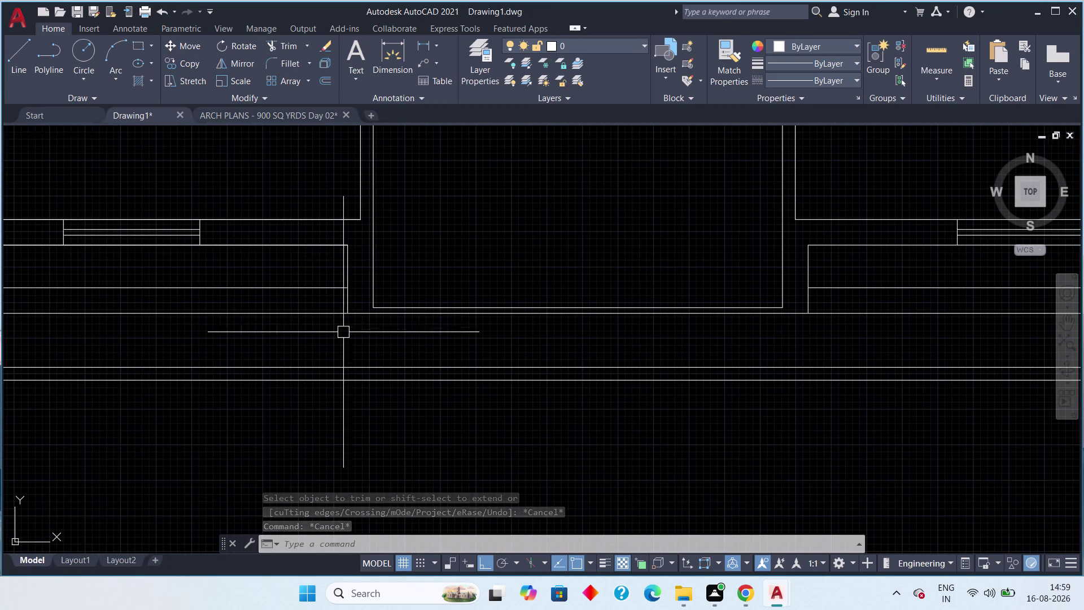
scroll(down, 3)
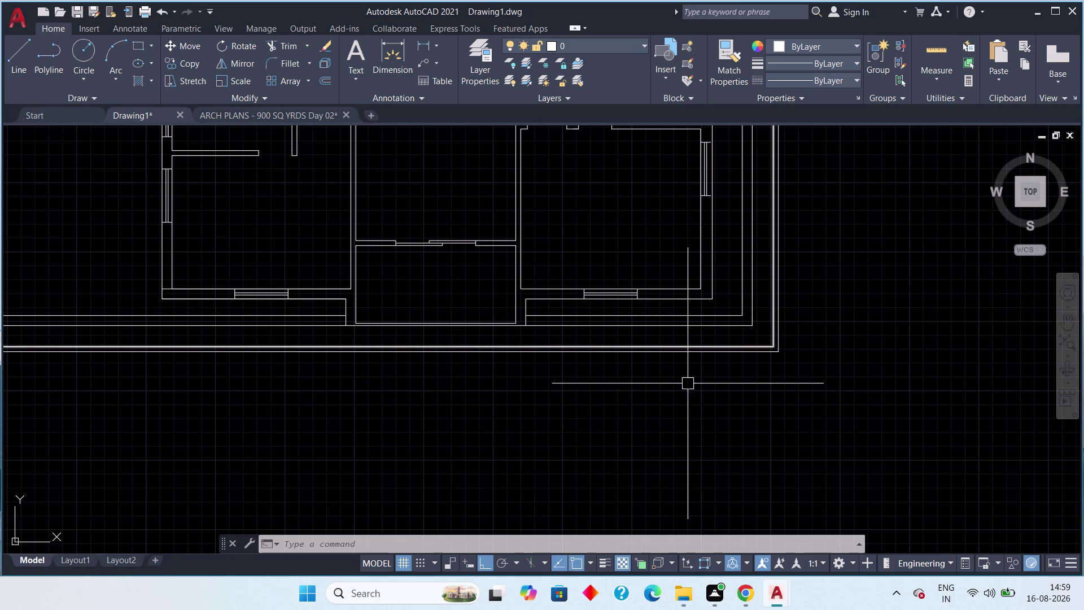
scroll(down, 3)
middle_drag(571, 413, 531, 436)
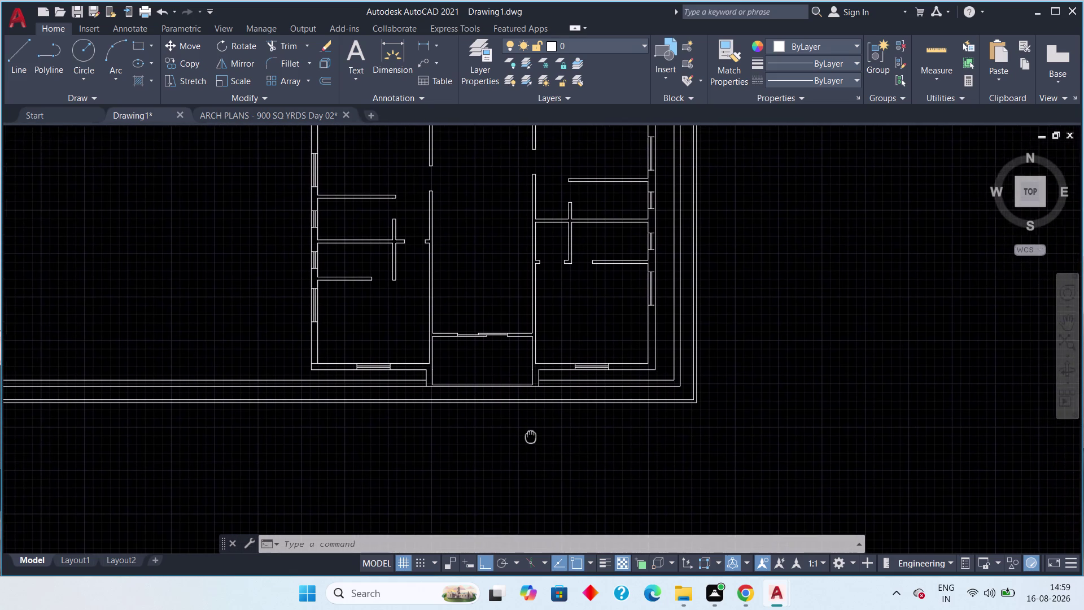
middle_drag(530, 437, 528, 447)
middle_drag(469, 287, 458, 382)
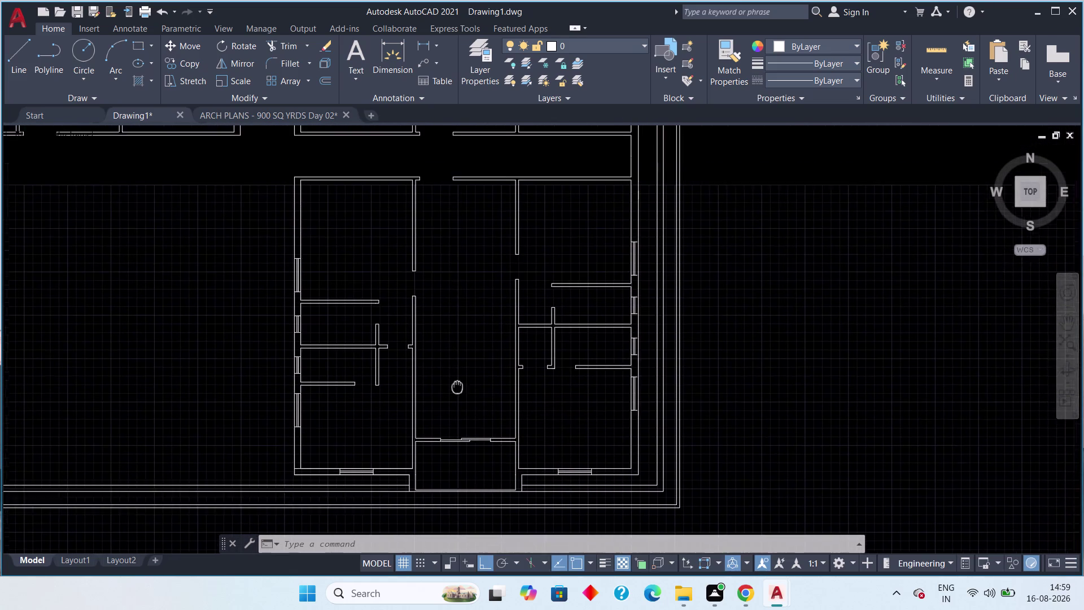
middle_drag(457, 382, 456, 406)
scroll(down, 3)
scroll(down, 3)
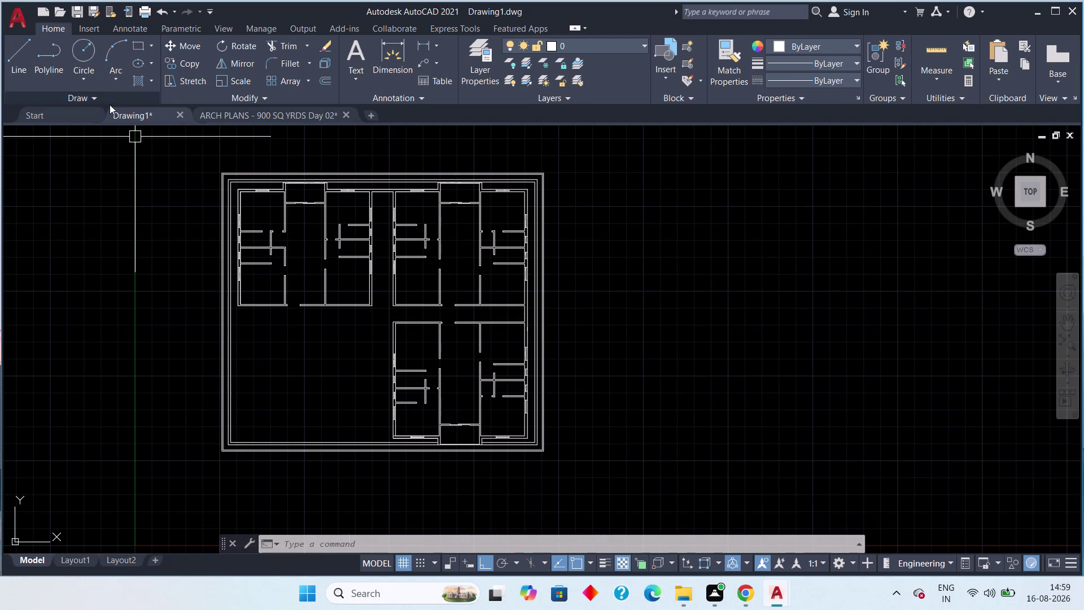
click(245, 115)
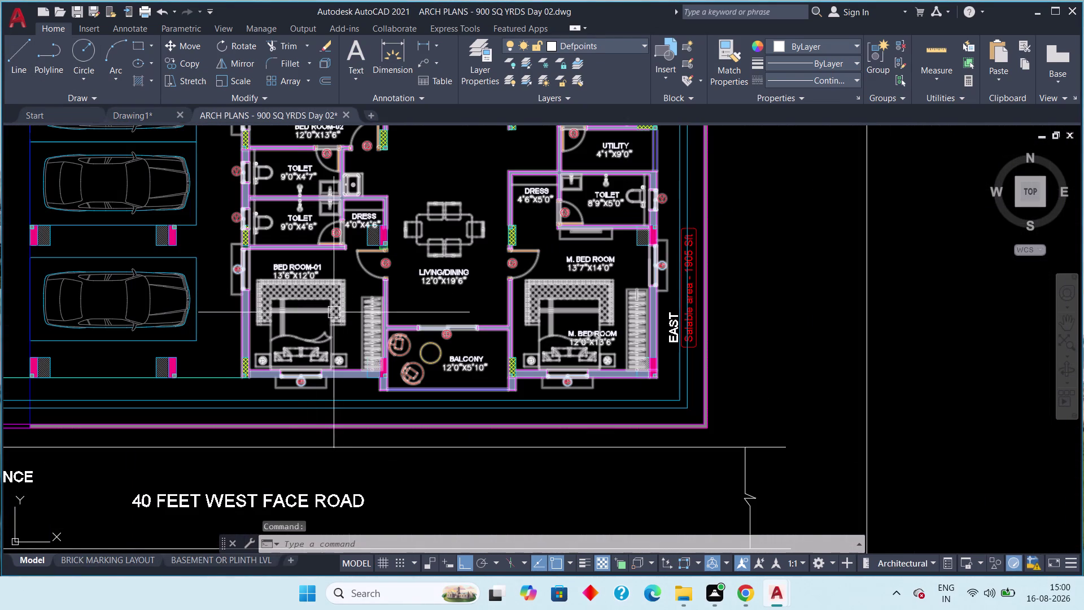
scroll(down, 3)
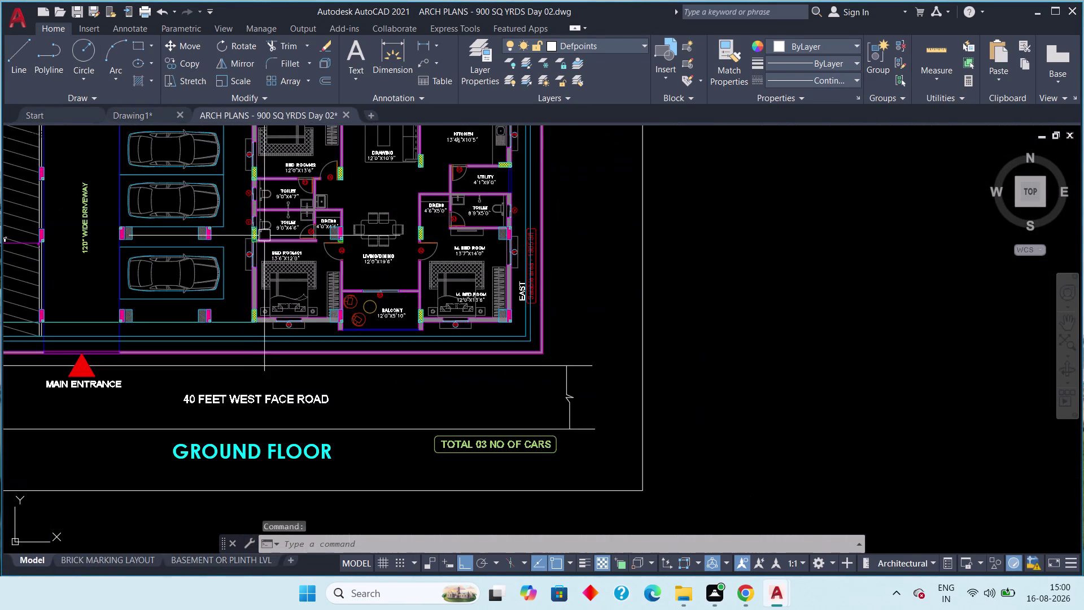
scroll(down, 3)
middle_drag(254, 265, 250, 359)
scroll(down, 3)
middle_drag(253, 358, 344, 427)
scroll(up, 3)
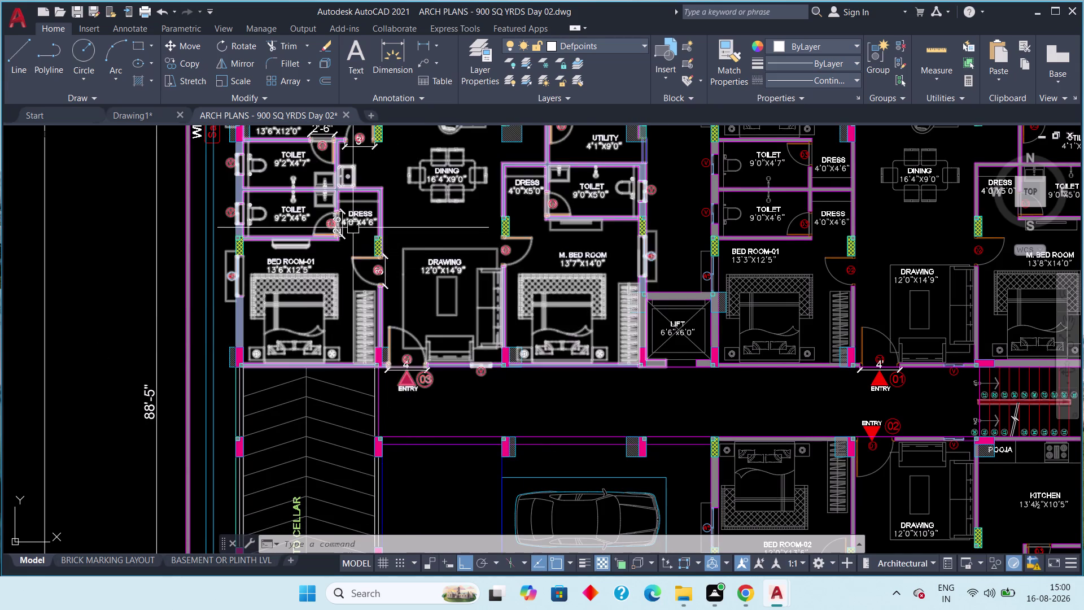
middle_drag(353, 228, 342, 339)
scroll(up, 3)
middle_drag(328, 283, 340, 342)
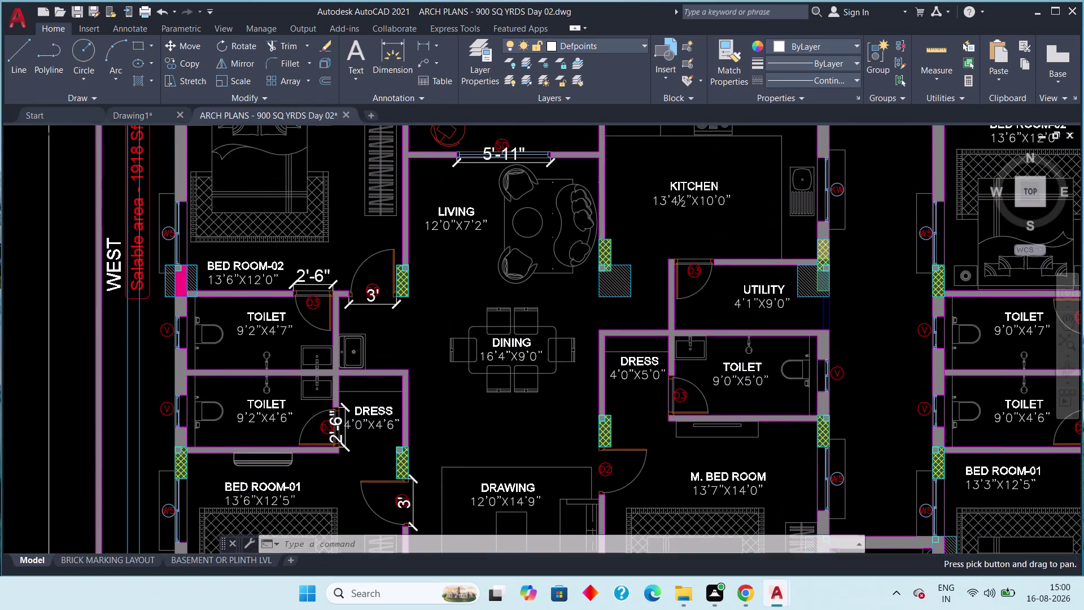
scroll(down, 3)
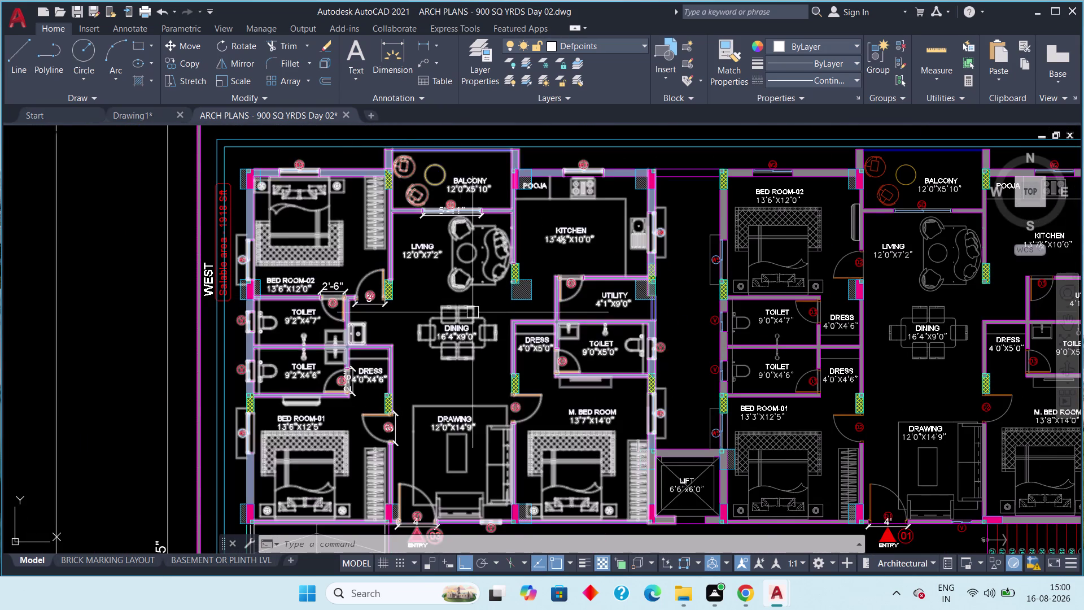
scroll(up, 3)
scroll(down, 3)
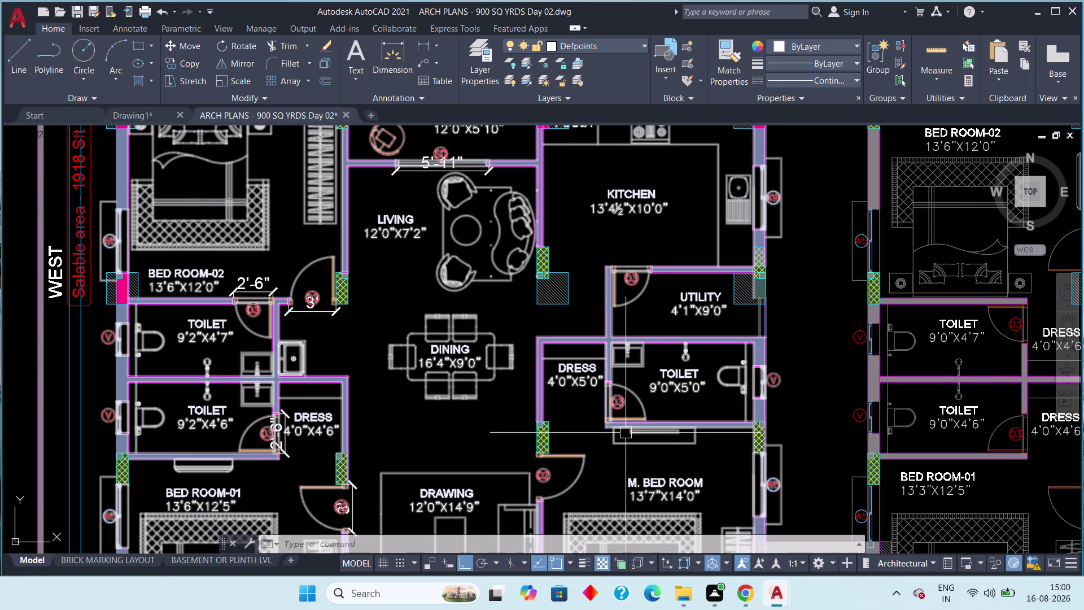
middle_drag(625, 400, 615, 218)
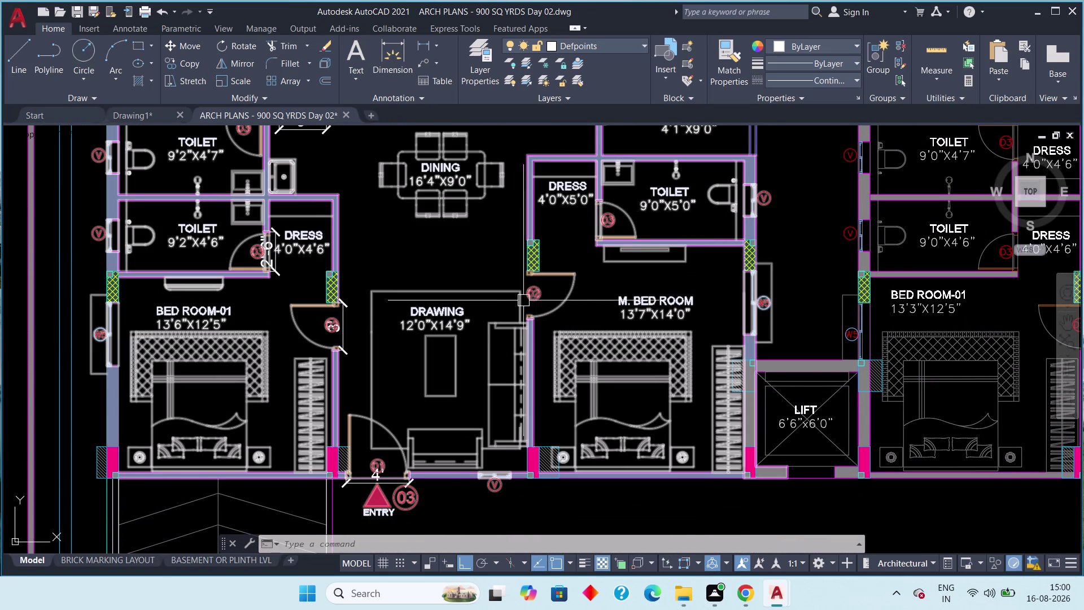
scroll(down, 3)
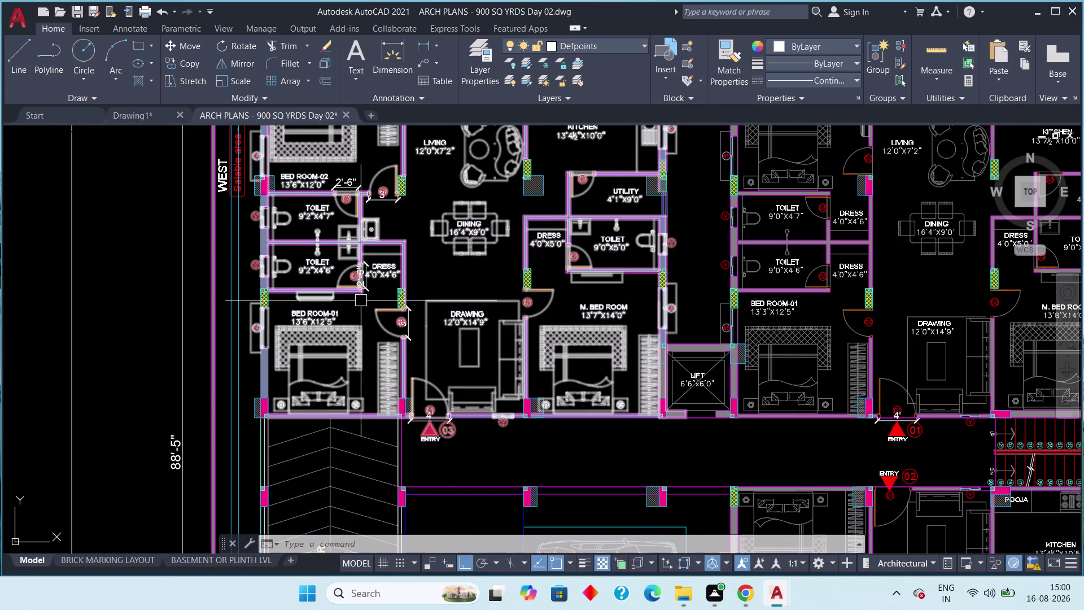
click(134, 113)
Look over the upper apartment walls, then switch to the 'ARCH PLANS - 900 SQ YRDS Day 02' drawing.
middle_drag(338, 303, 347, 307)
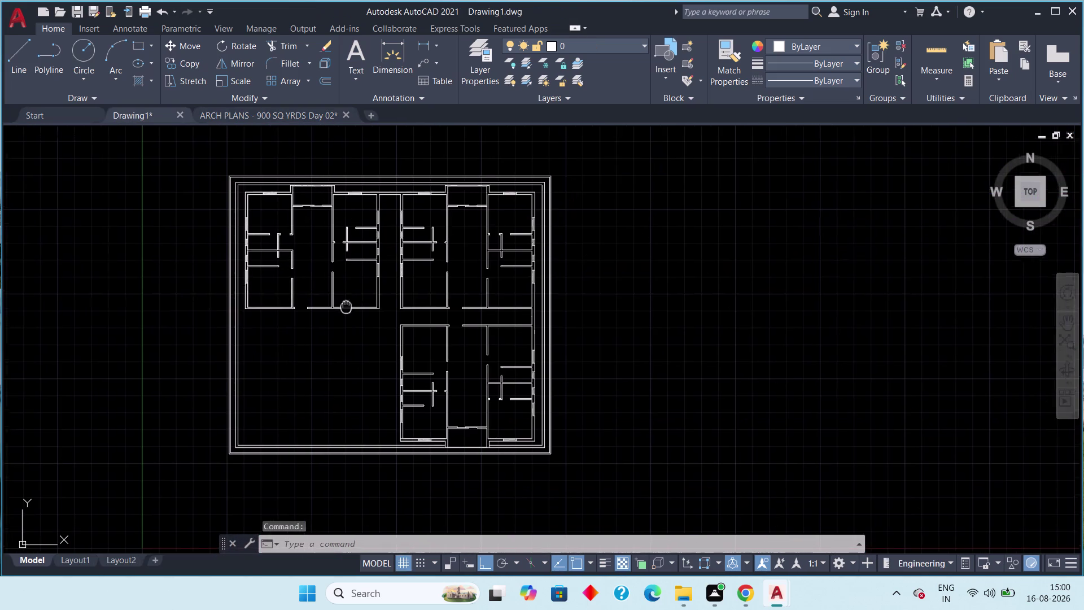
middle_drag(347, 307, 432, 297)
scroll(up, 3)
middle_drag(400, 317, 449, 420)
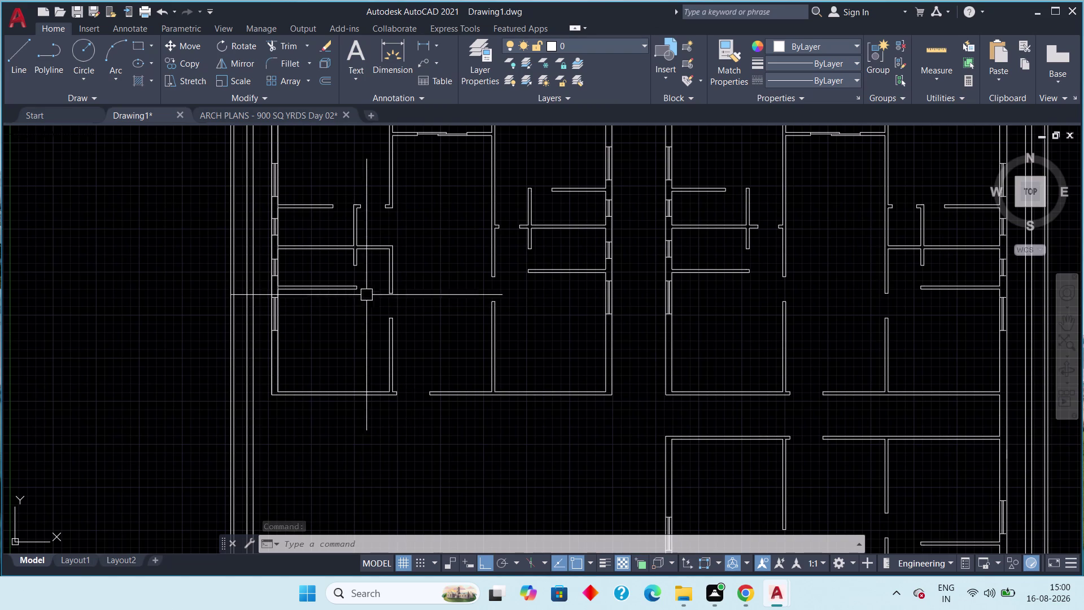
middle_drag(388, 226, 390, 255)
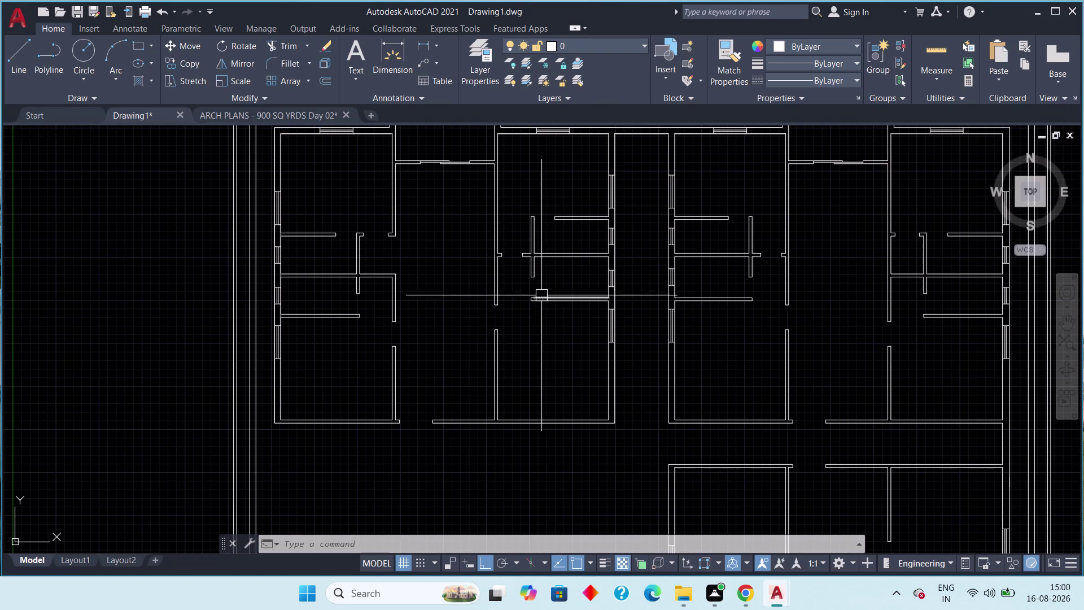
scroll(down, 3)
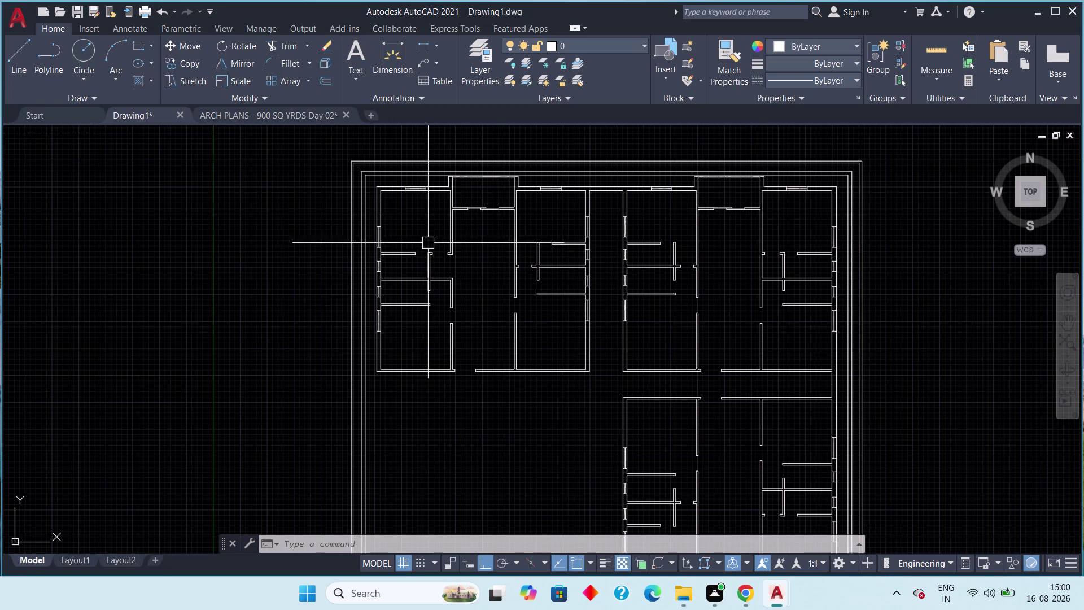
click(246, 117)
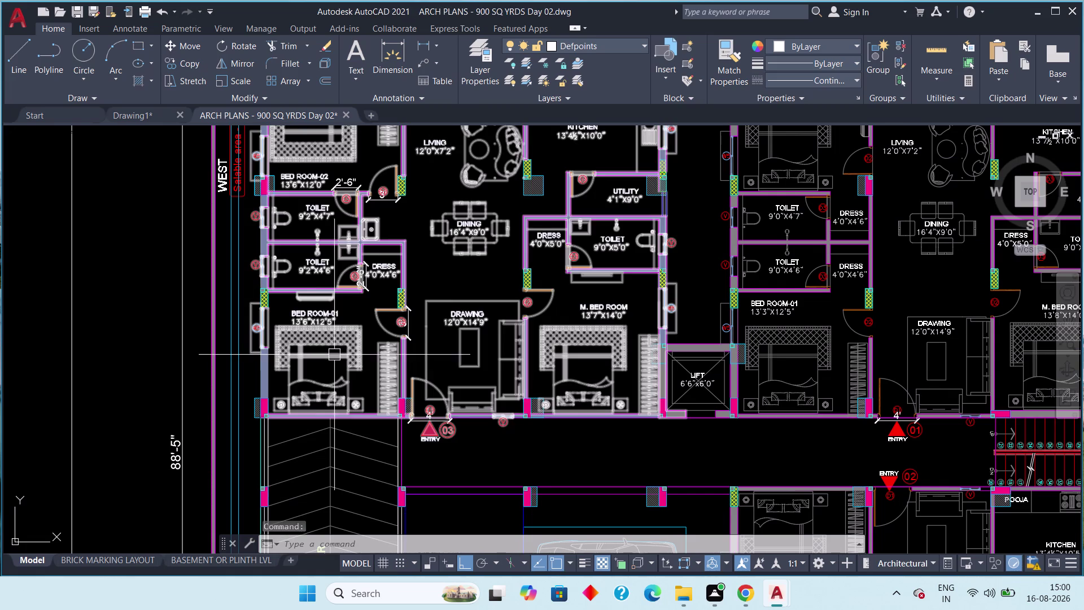
View the reference's west apartment toilets, dress and bedrooms, then return to Drawing1.
middle_drag(325, 321, 338, 358)
scroll(up, 3)
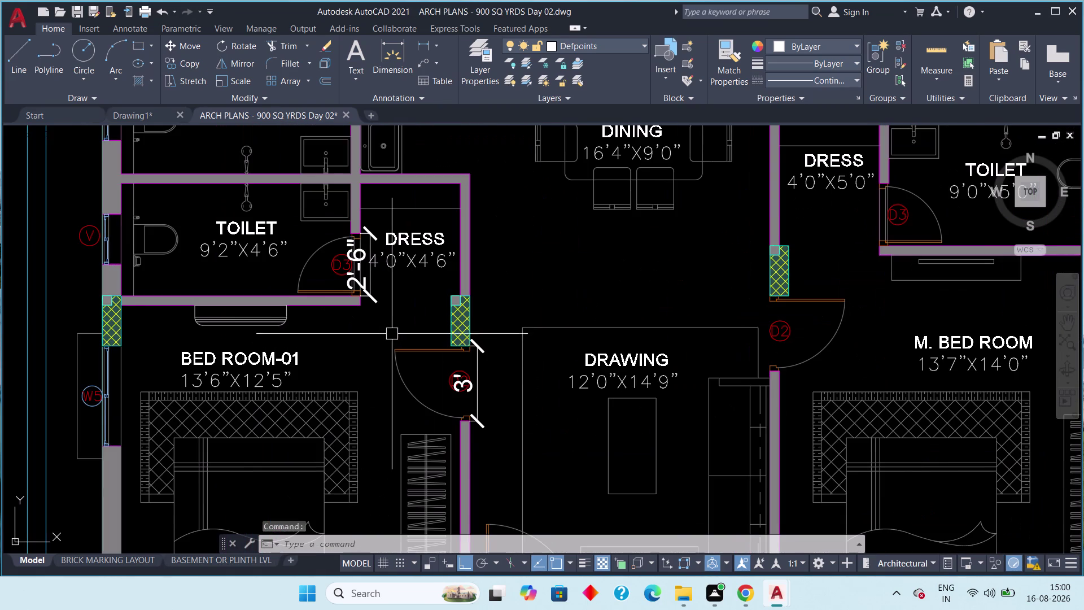
middle_drag(392, 334, 394, 400)
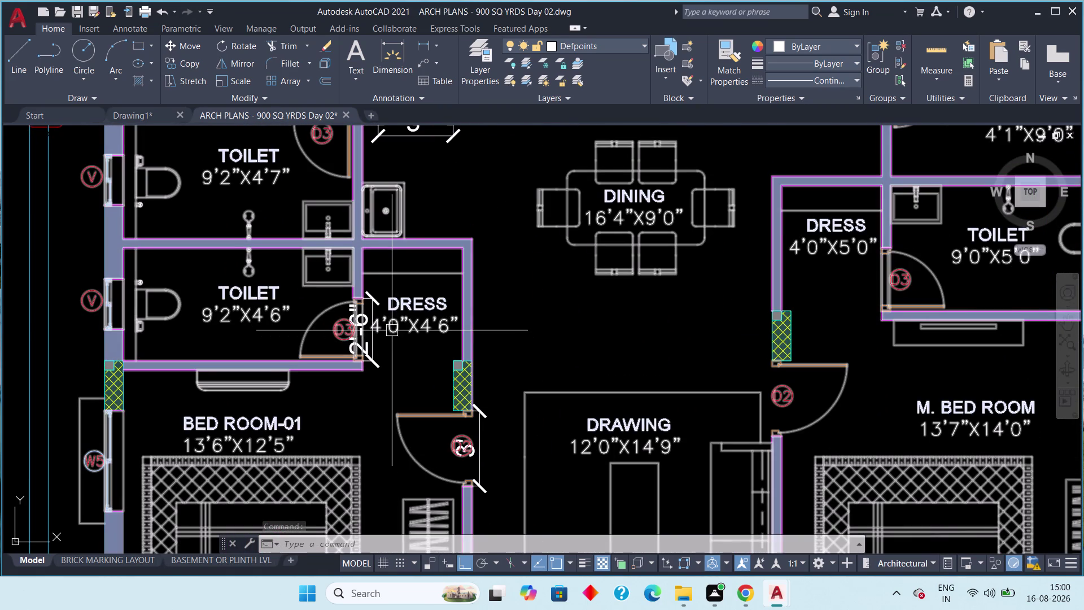
scroll(down, 3)
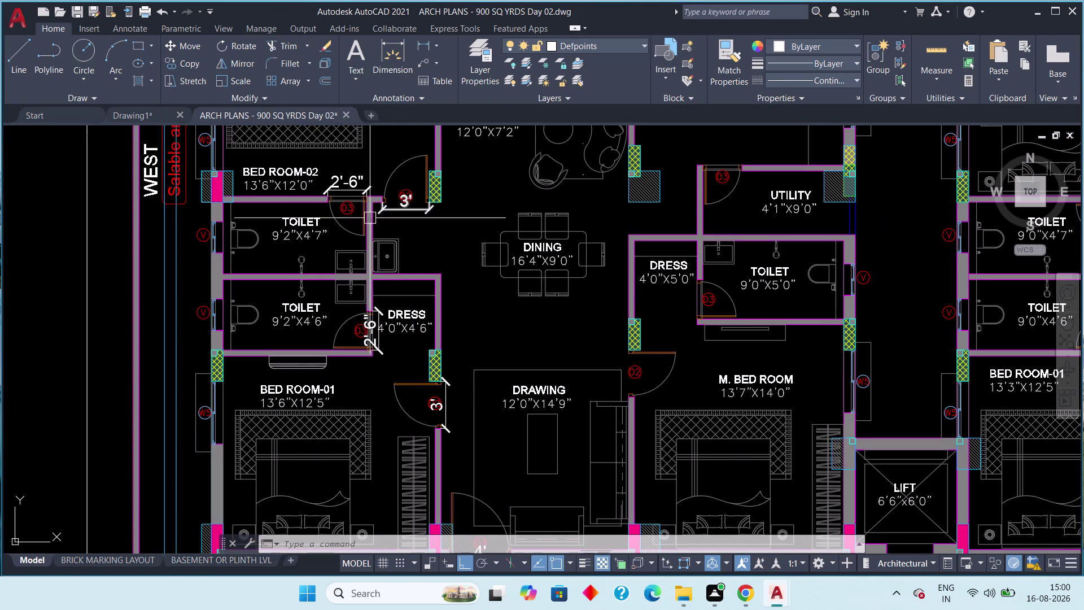
middle_drag(391, 271, 413, 327)
scroll(down, 3)
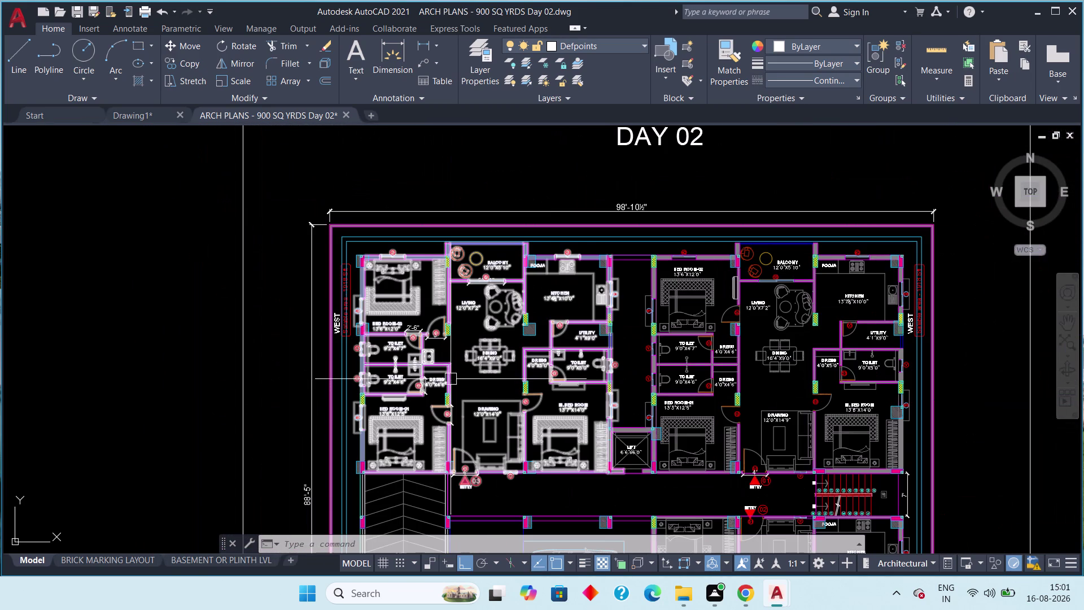
key(Escape)
scroll(down, 3)
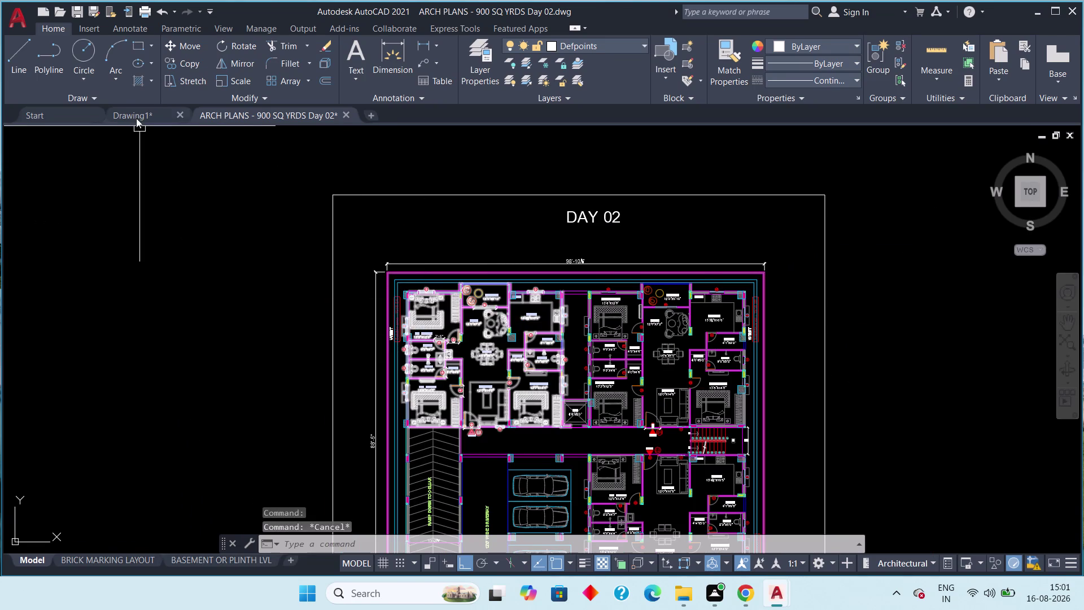
click(128, 114)
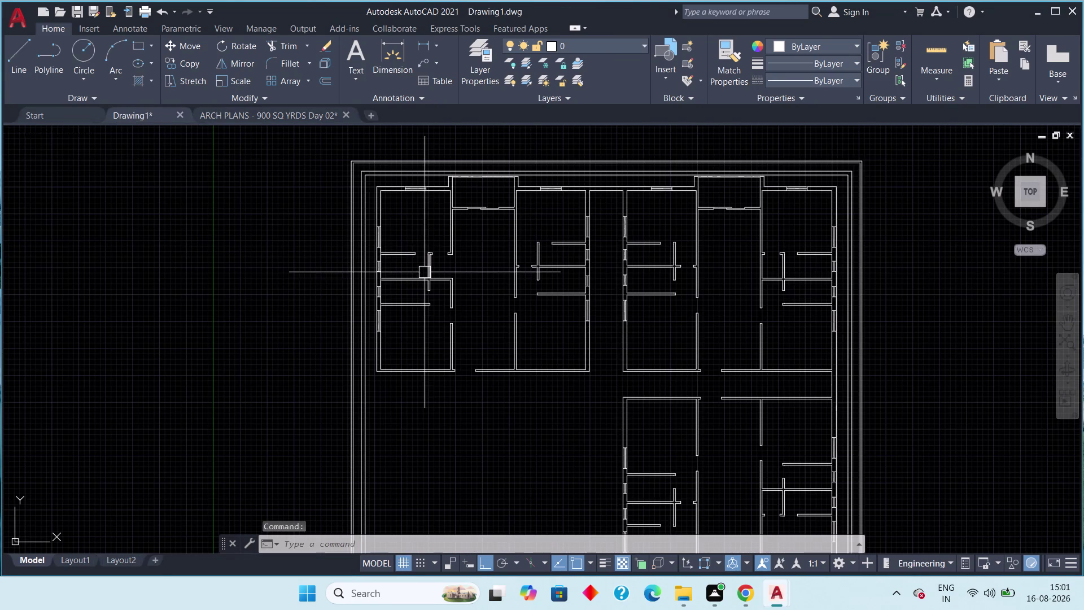
Switch to ARCH PLANS and frame the west apartment's dining, dress and toilet rooms.
click(276, 112)
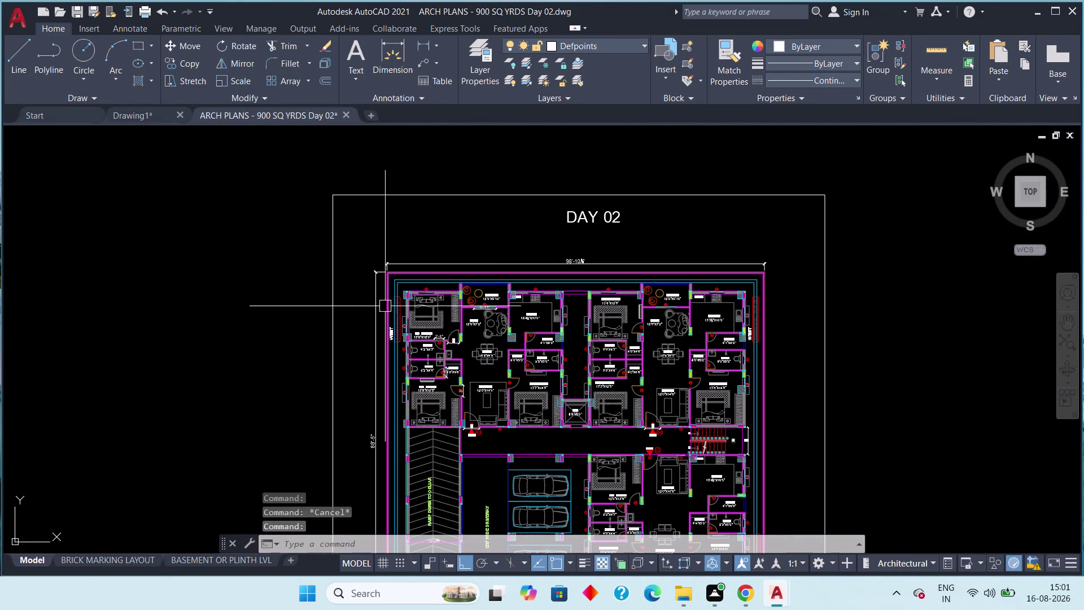
scroll(up, 3)
scroll(up, 3)
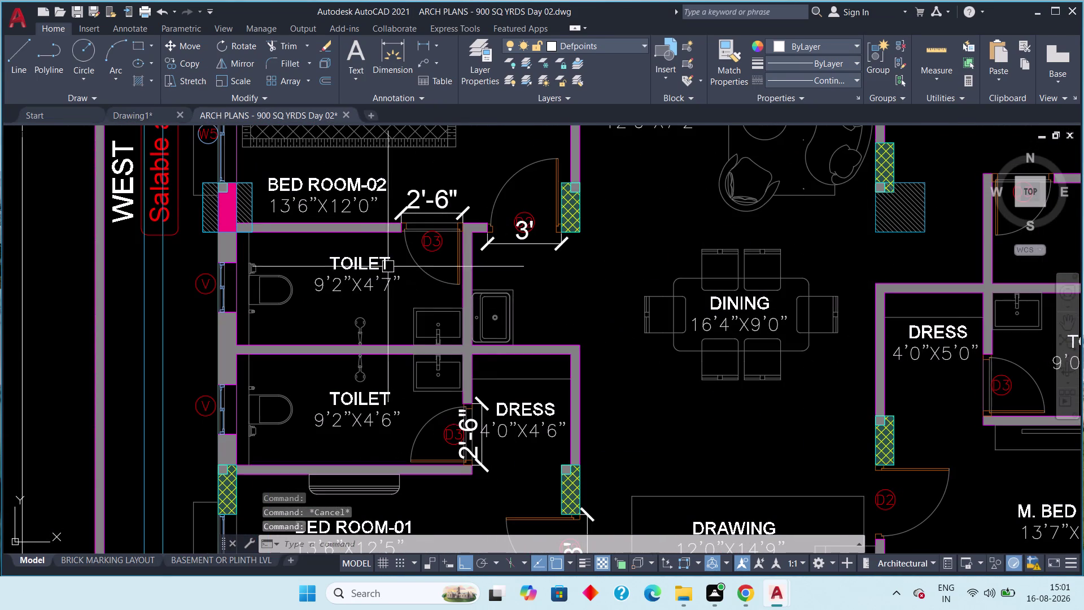
scroll(down, 3)
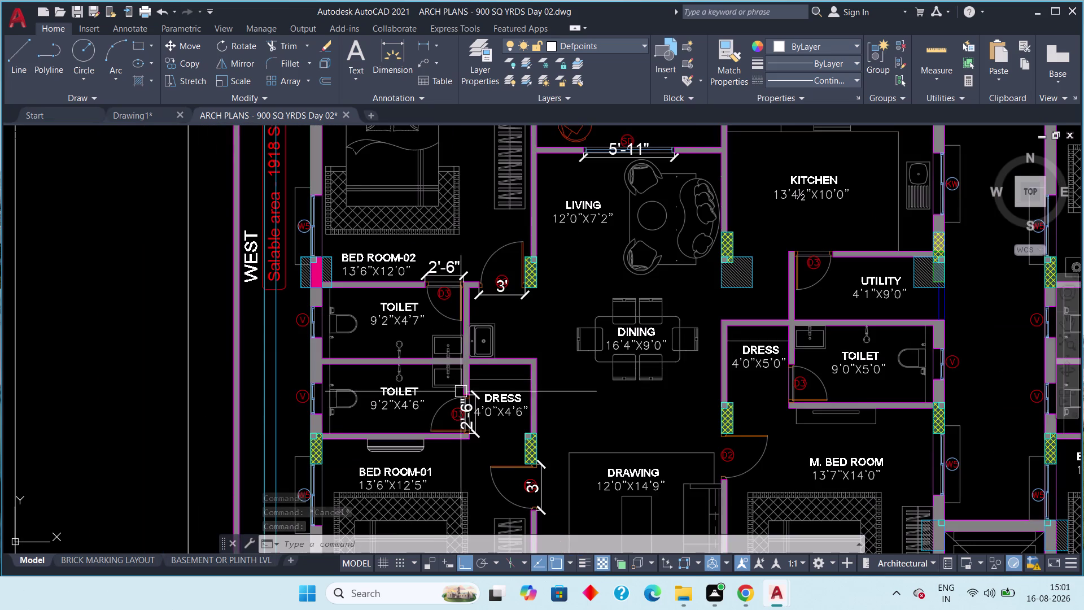
scroll(down, 3)
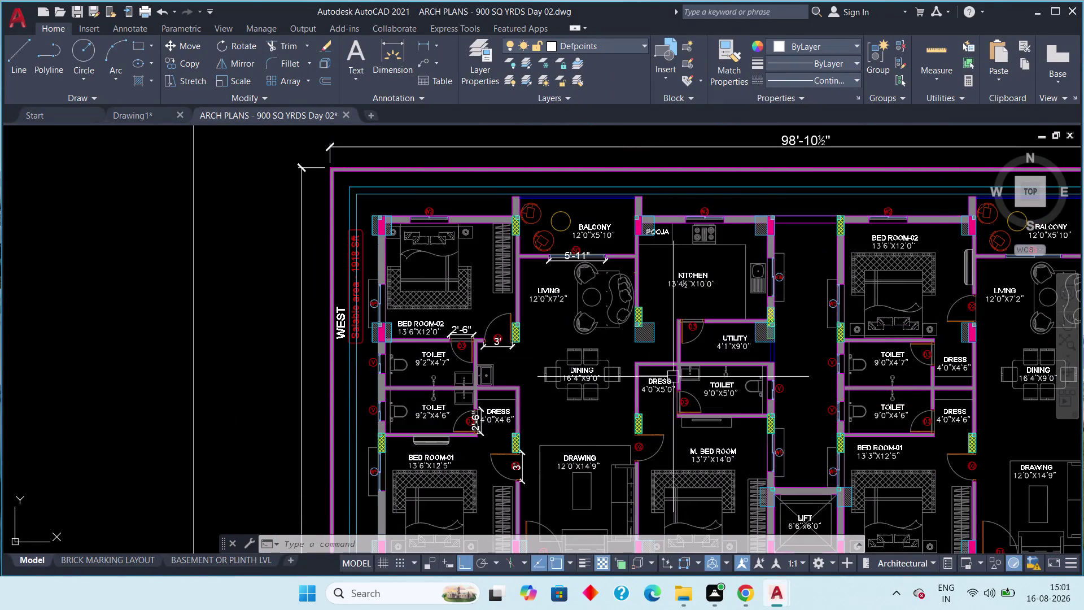
scroll(up, 3)
scroll(down, 3)
middle_drag(690, 407, 658, 439)
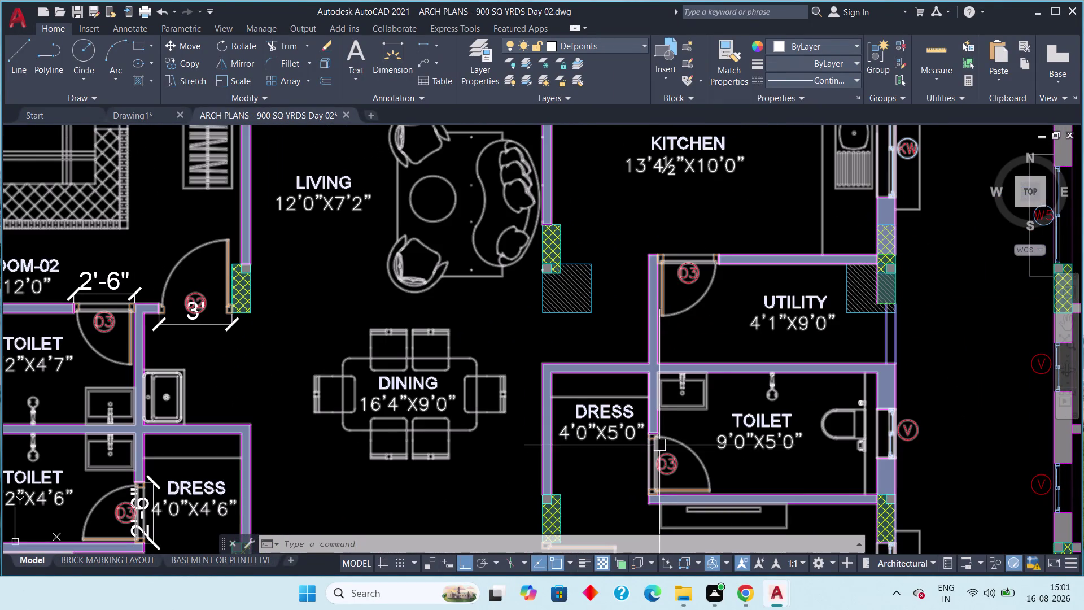
scroll(down, 3)
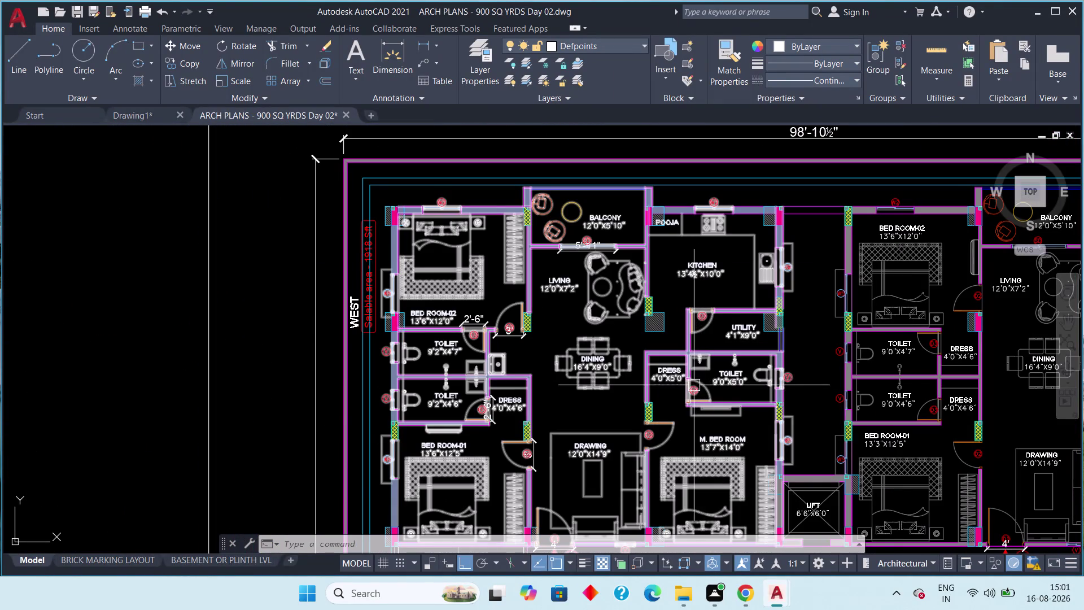
middle_drag(697, 371, 646, 370)
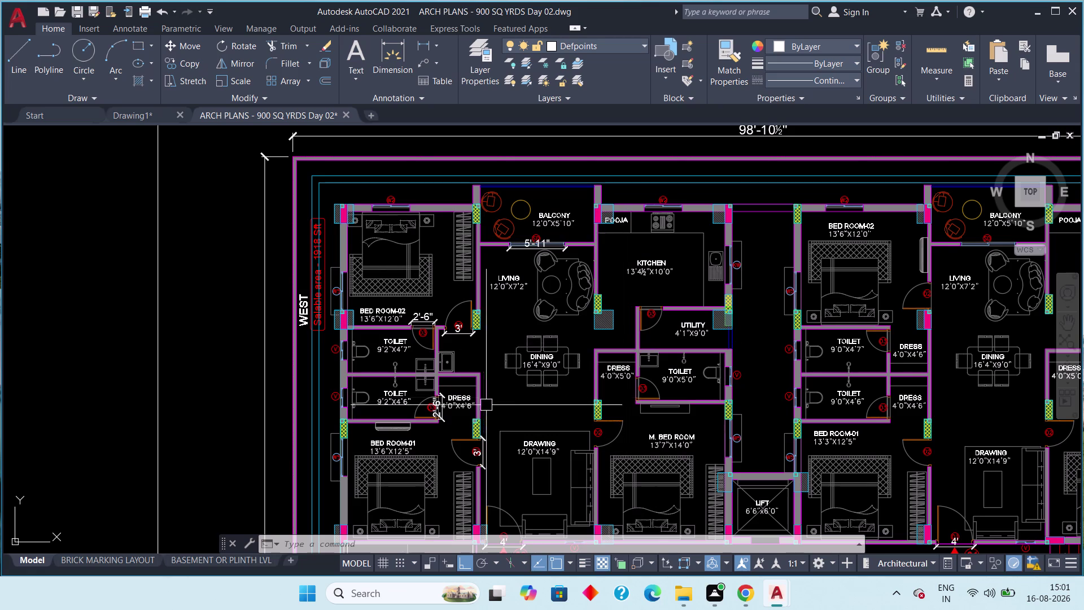
middle_drag(525, 343, 489, 326)
key(Escape)
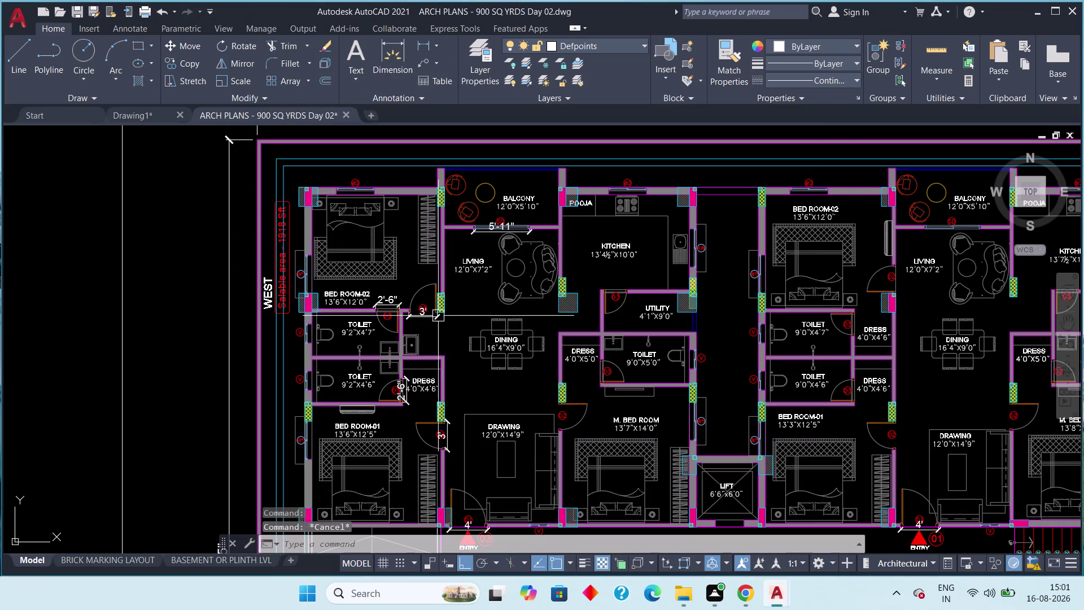
scroll(down, 3)
middle_drag(384, 315, 464, 340)
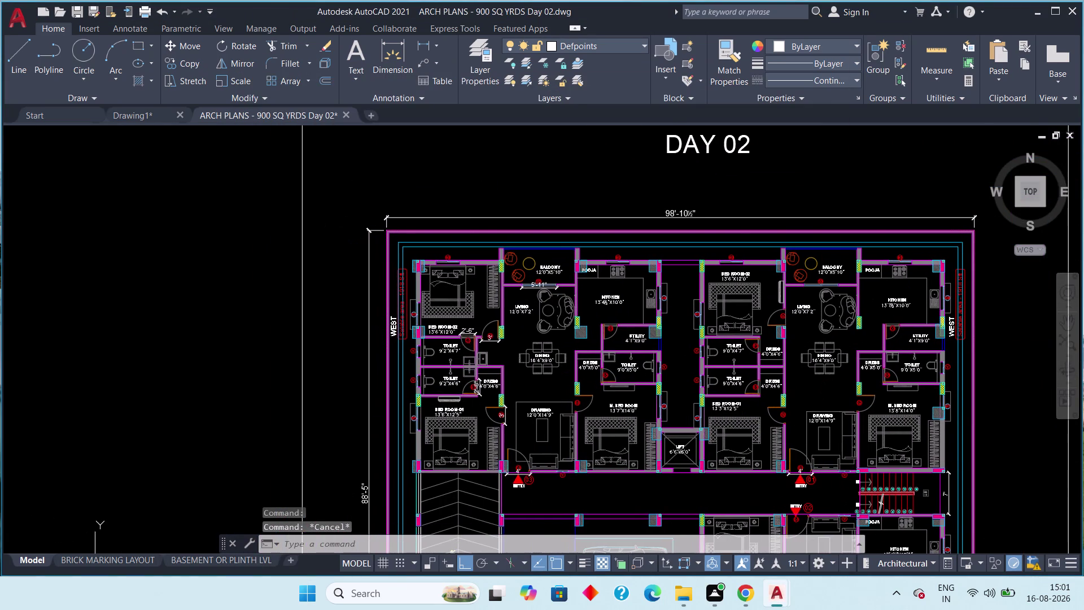
scroll(up, 3)
scroll(down, 3)
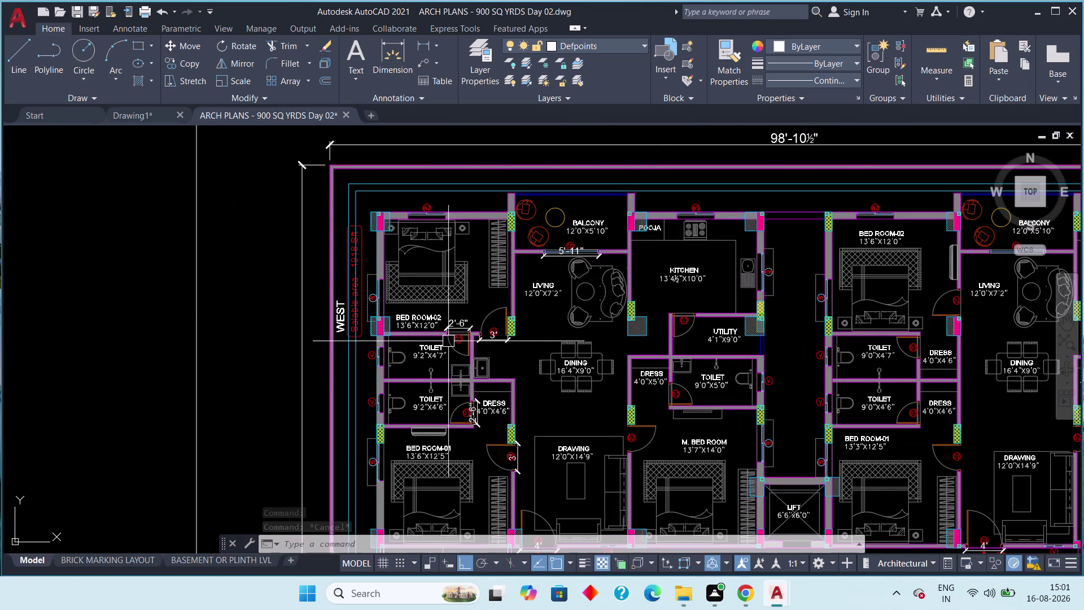
scroll(down, 3)
middle_drag(439, 377, 282, 329)
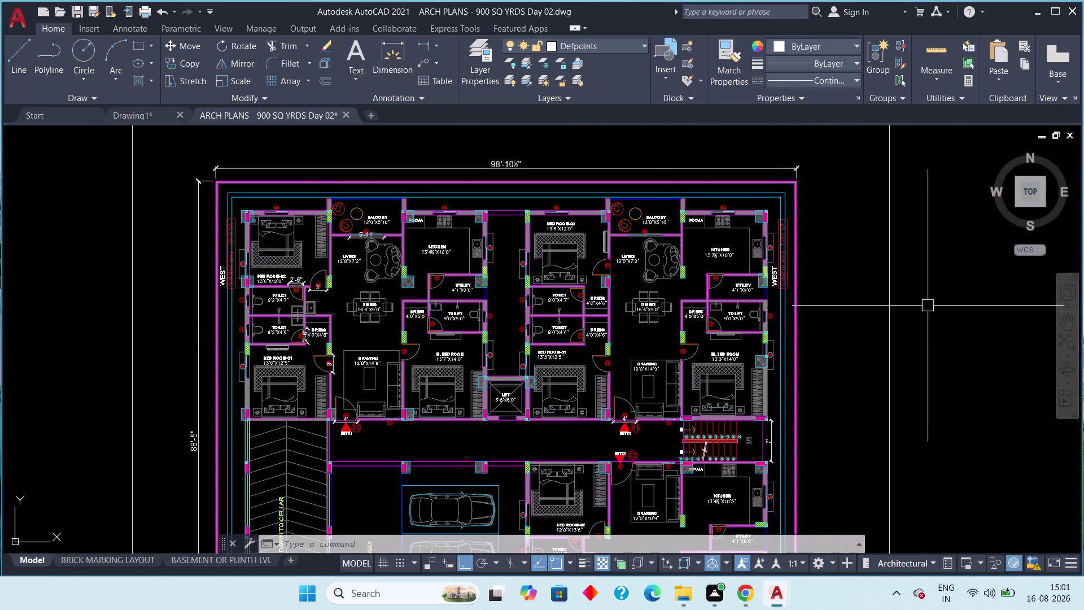
middle_drag(603, 349, 800, 398)
scroll(up, 3)
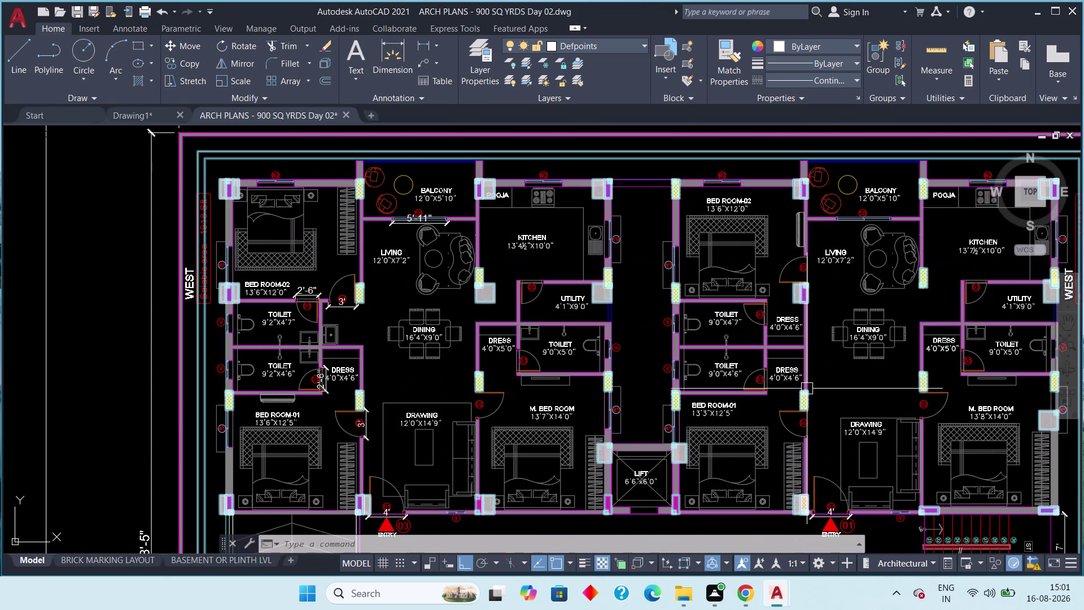
middle_drag(831, 375, 946, 357)
scroll(up, 3)
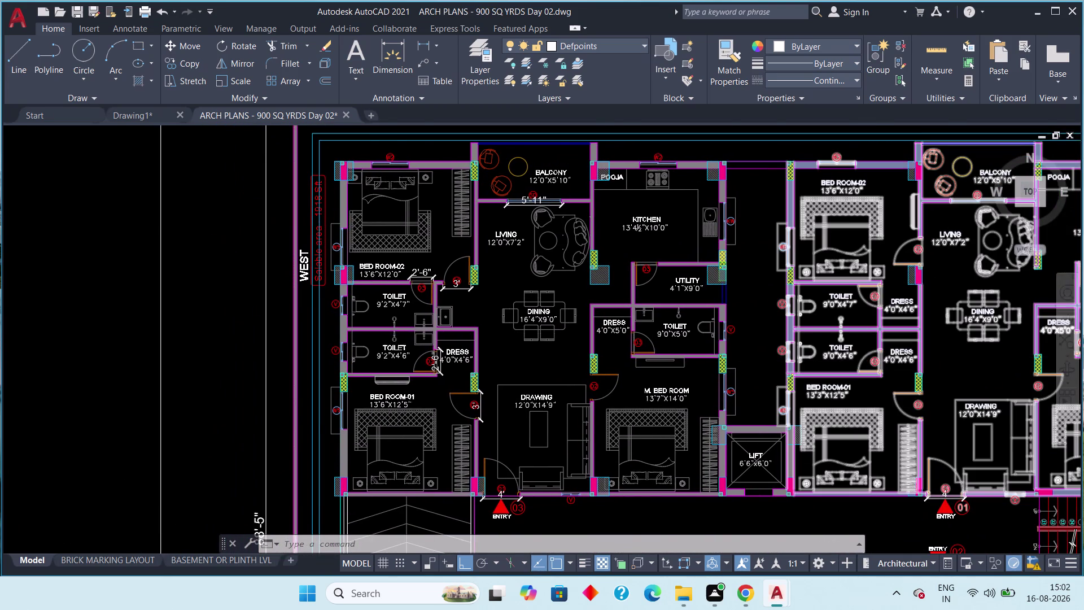
middle_drag(806, 367, 977, 296)
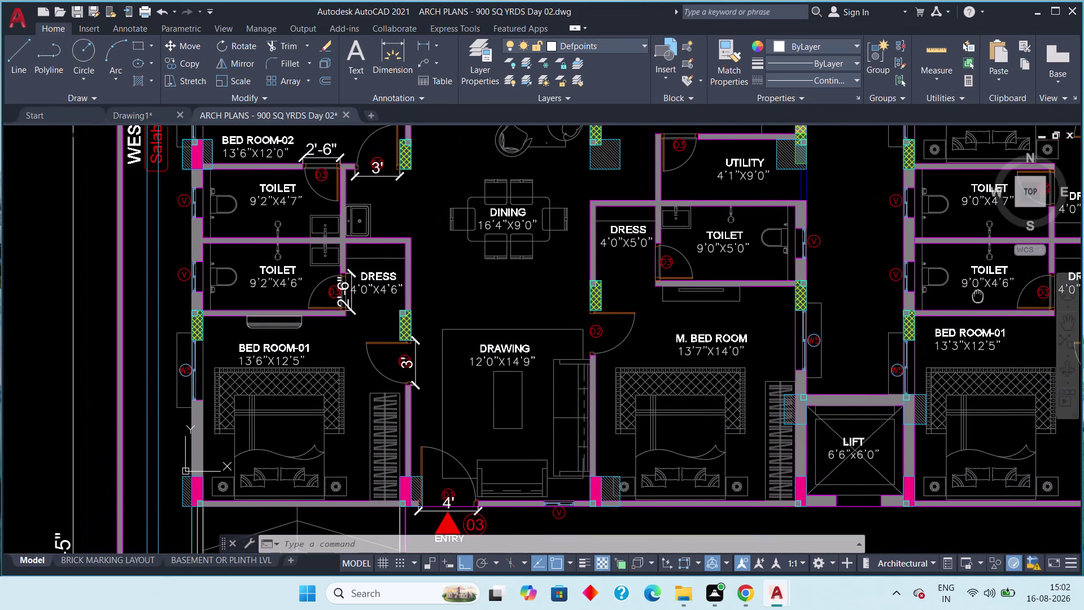
middle_drag(977, 297, 1005, 312)
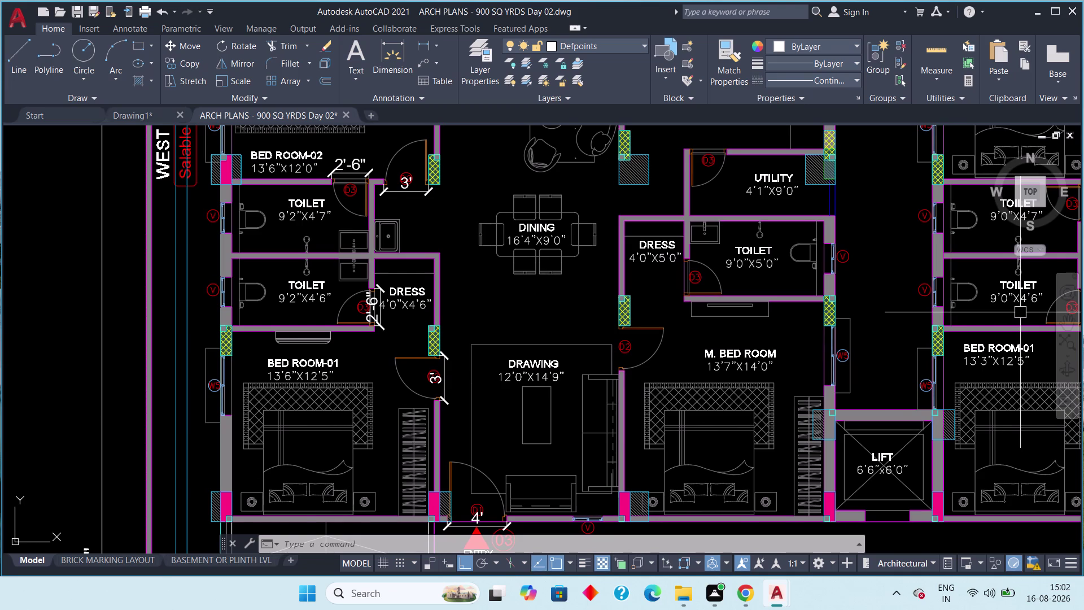
click(131, 119)
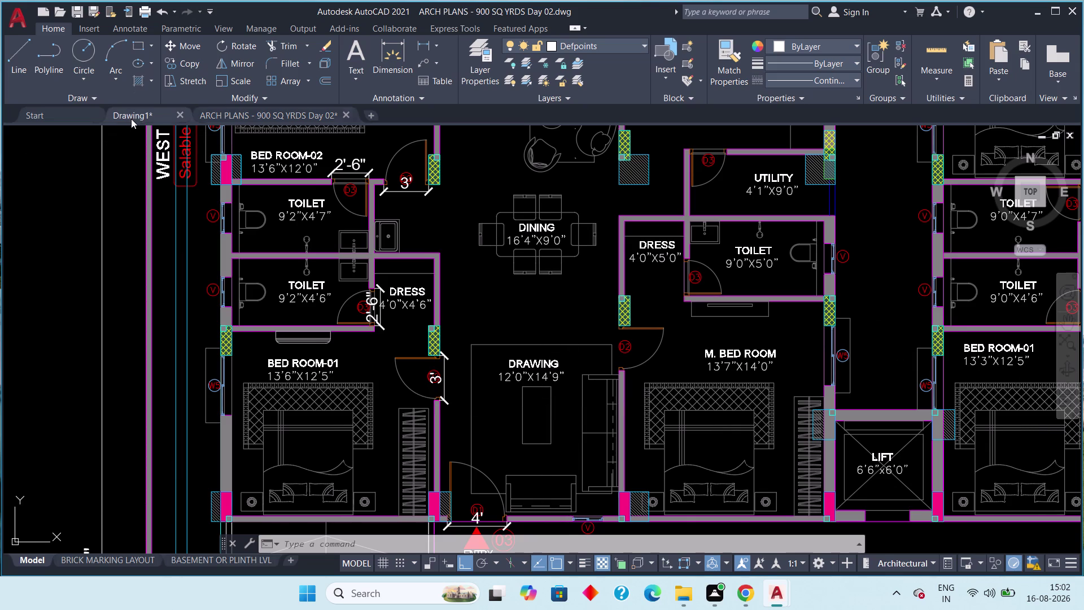